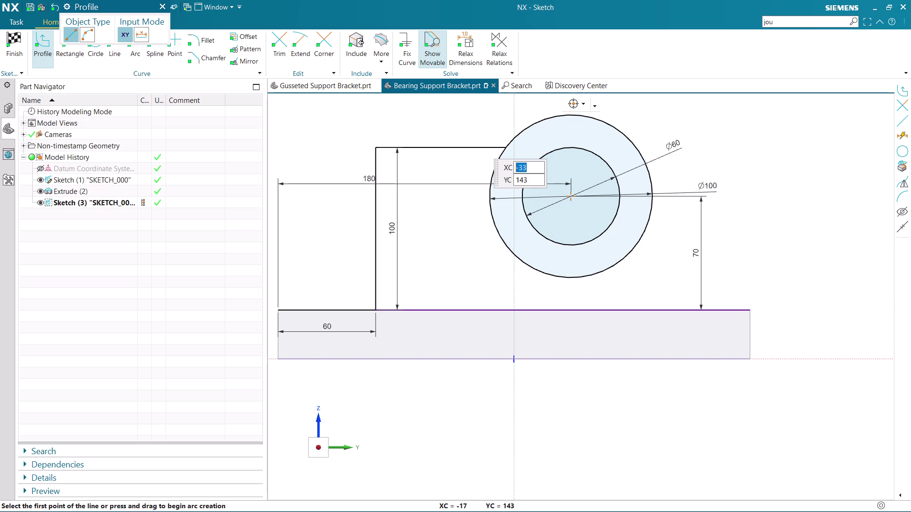
Fillet the profile's vertical and top lines with radius 30, then select the new arc.
key(Escape)
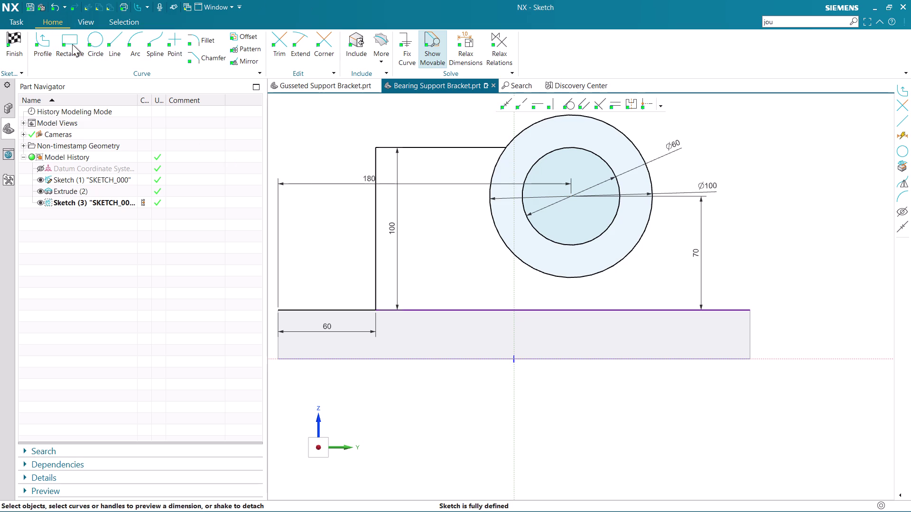
click(206, 38)
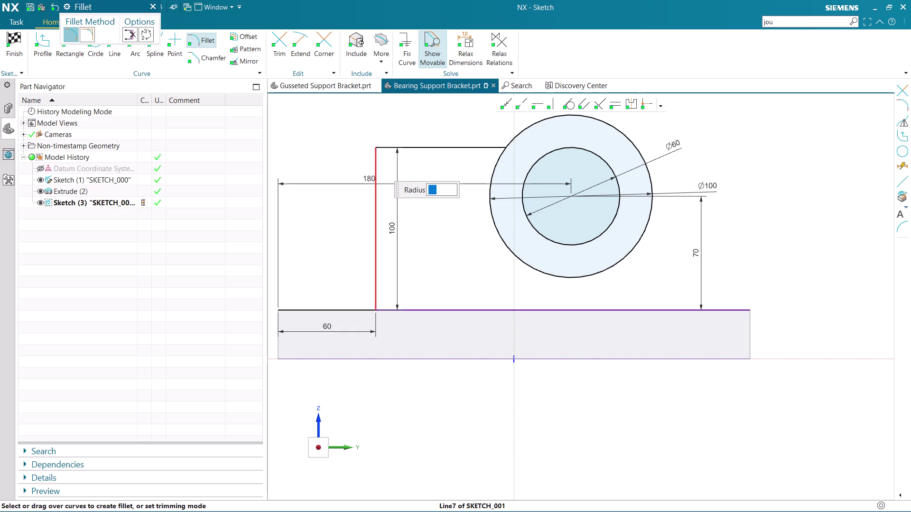
click(376, 166)
click(389, 148)
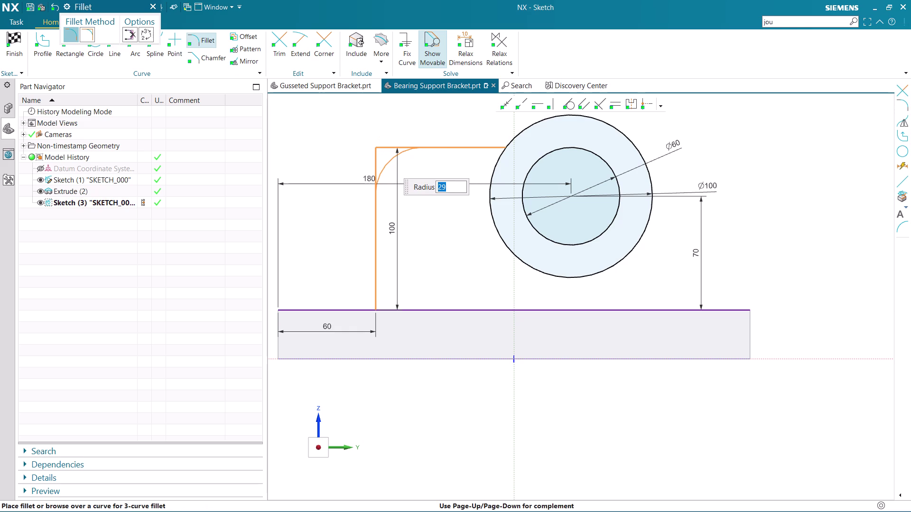
text(30)
key(Return)
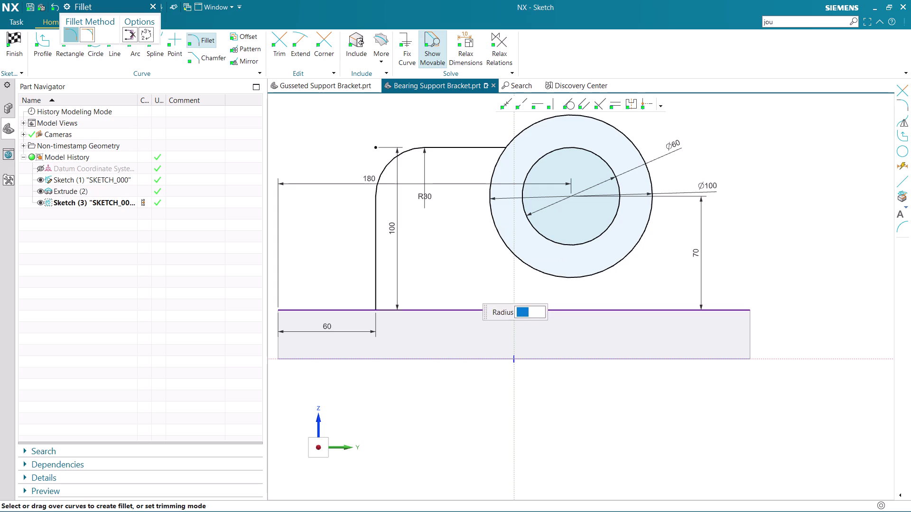
key(Escape)
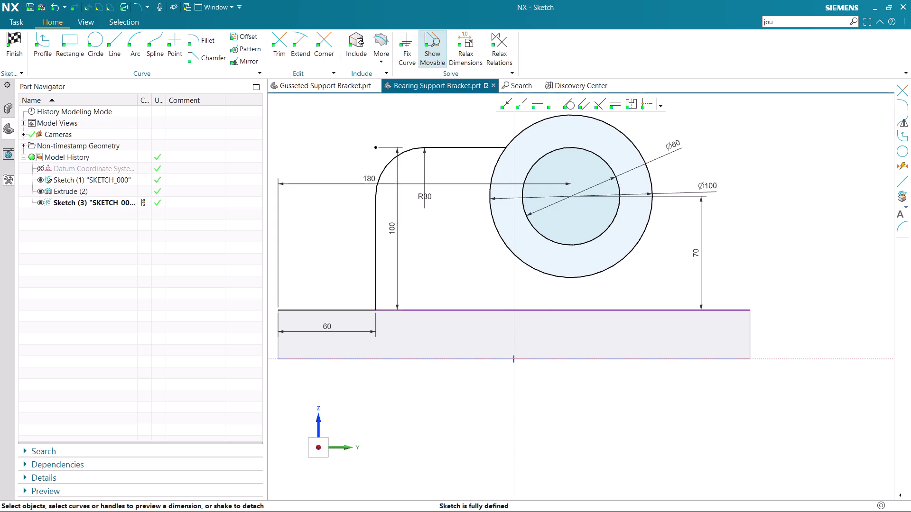
scroll(down, 3)
click(392, 171)
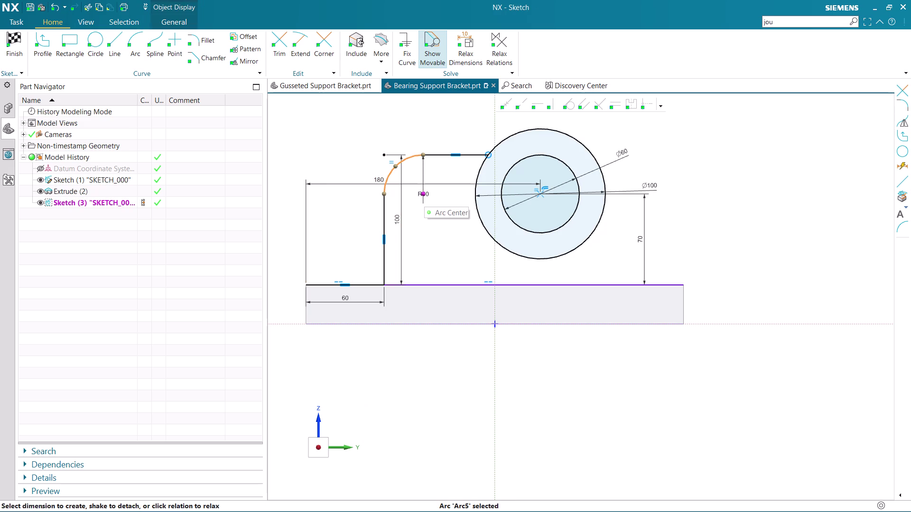
Draw a diameter 25 circle centred on the R30 corner arc's centre.
key(Escape)
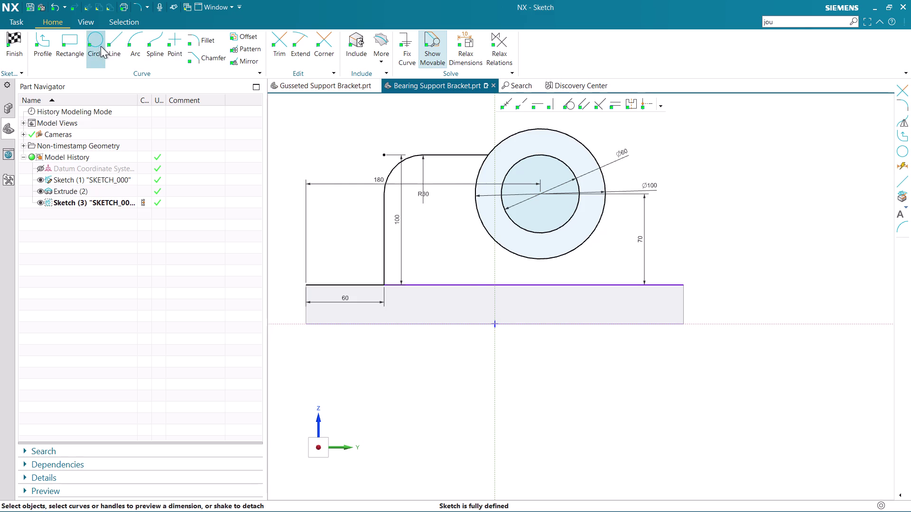
click(98, 45)
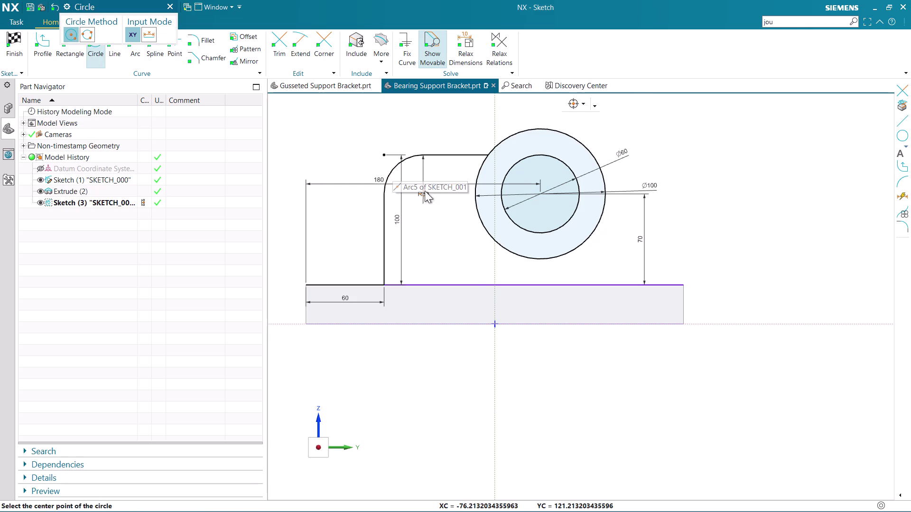
click(423, 192)
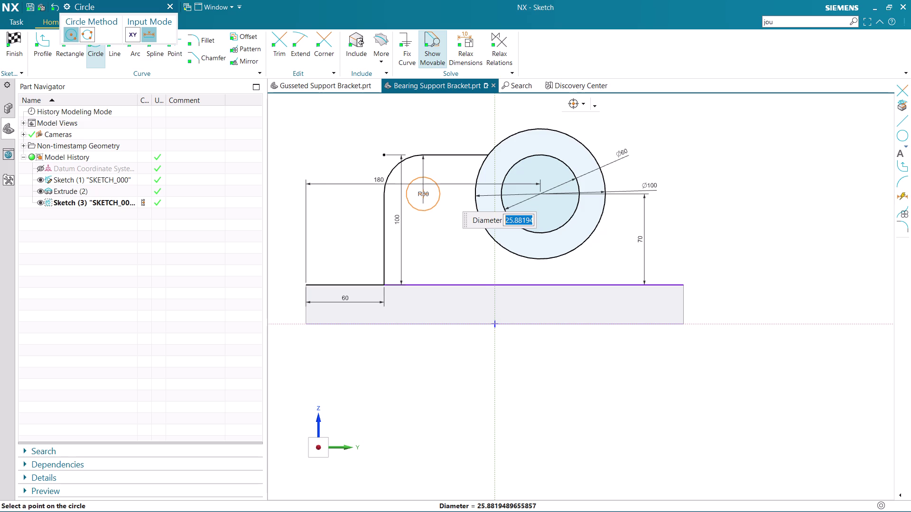
key(2)
key(5)
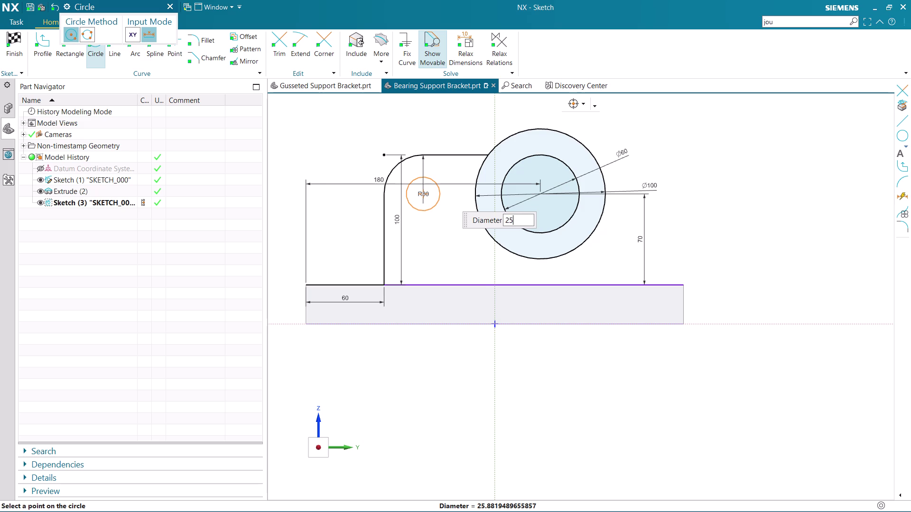
key(Return)
middle_click(430, 178)
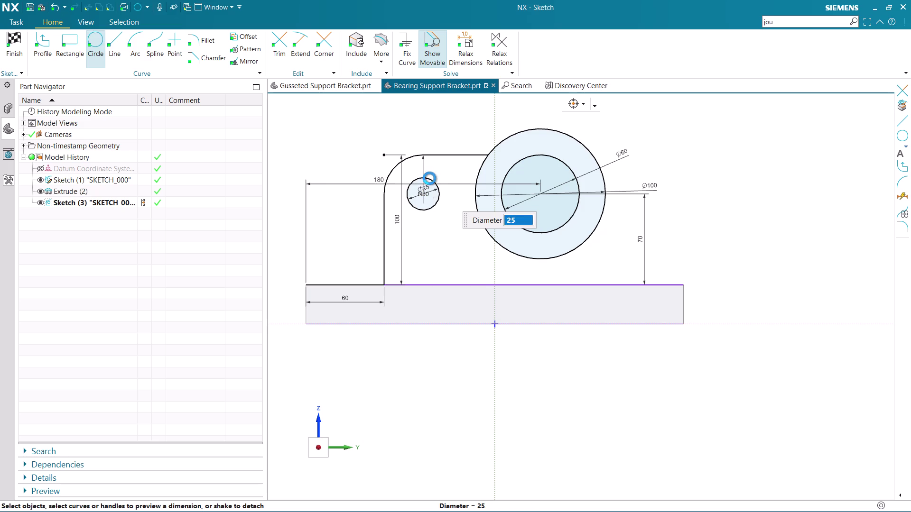
Zoom and pan around the sketch to check the new Ø25 circle.
scroll(up, 3)
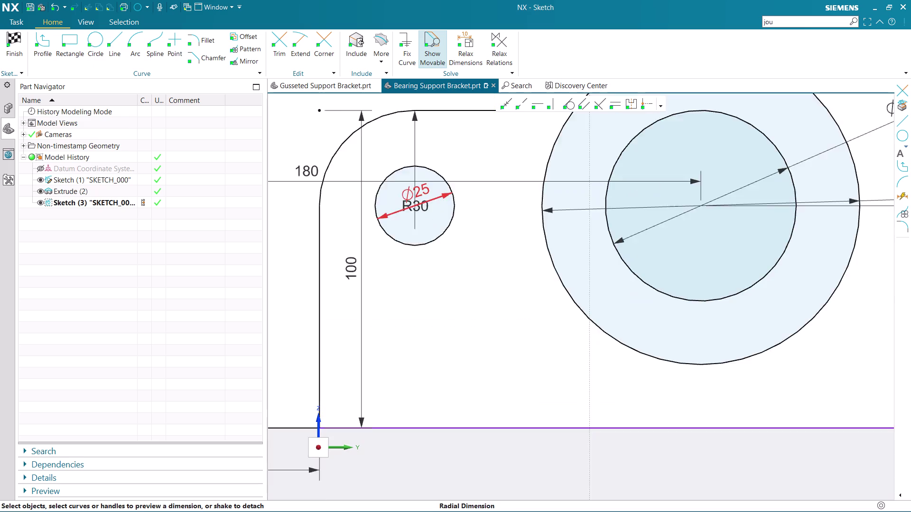
scroll(up, 3)
drag(418, 210, 506, 124)
scroll(down, 3)
scroll(down, 3)
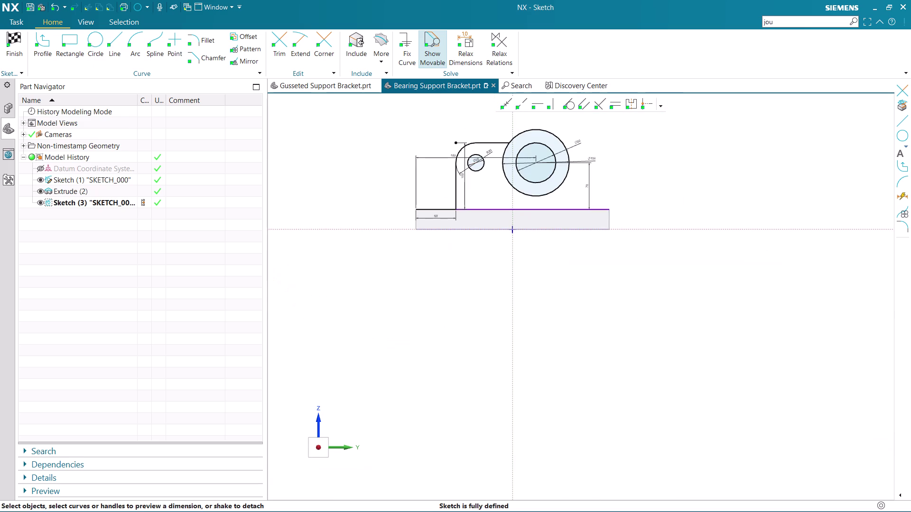
scroll(up, 3)
scroll(up, 3)
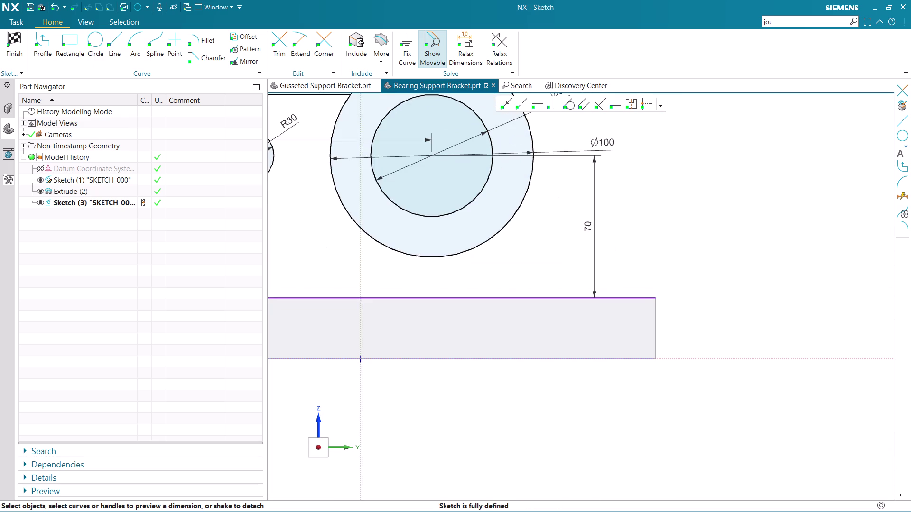
scroll(down, 3)
scroll(down, 3)
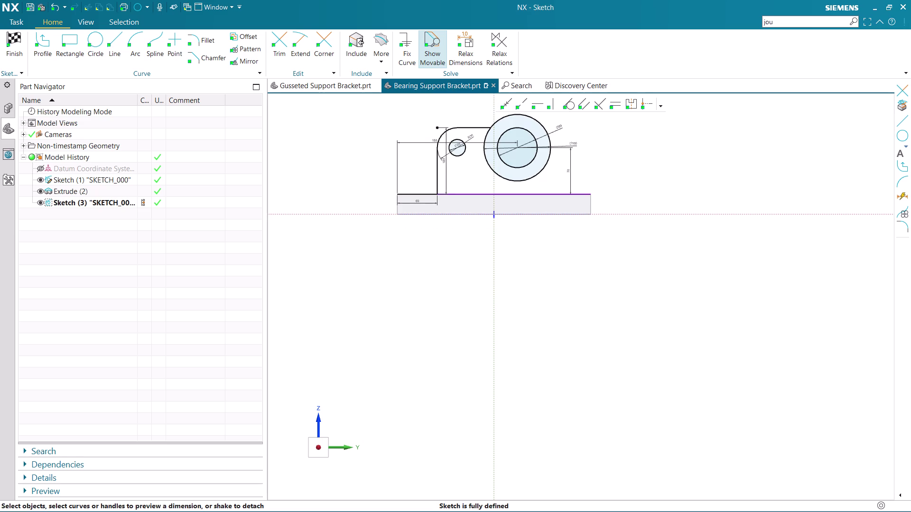
middle_drag(623, 163, 605, 265)
scroll(up, 3)
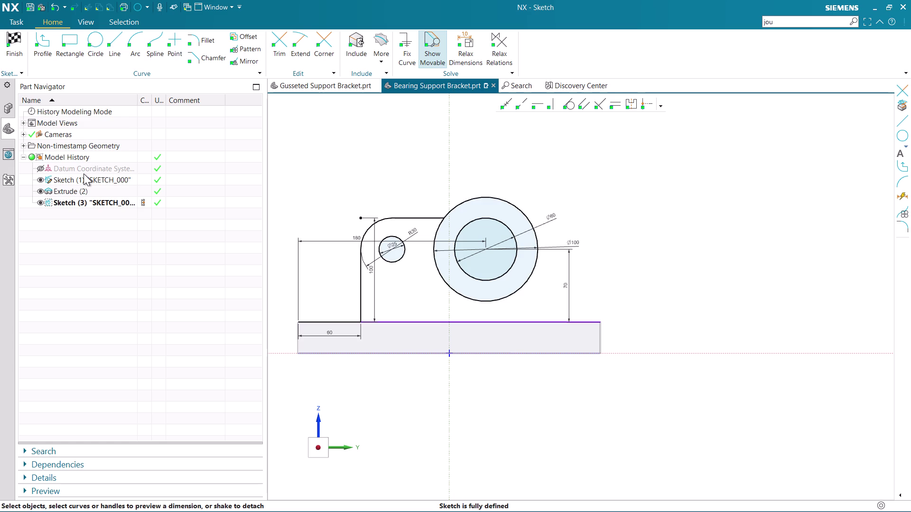
scroll(up, 3)
scroll(down, 3)
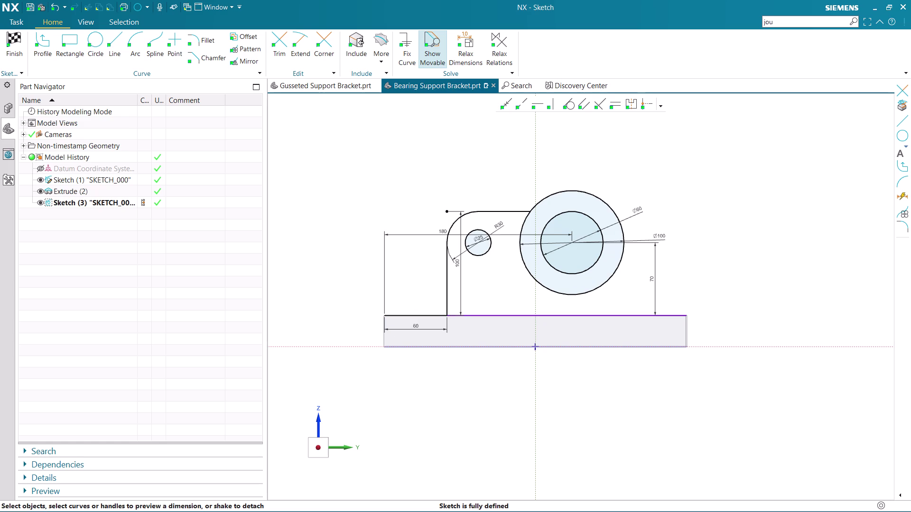
scroll(up, 3)
scroll(up, 3)
middle_drag(674, 288, 659, 308)
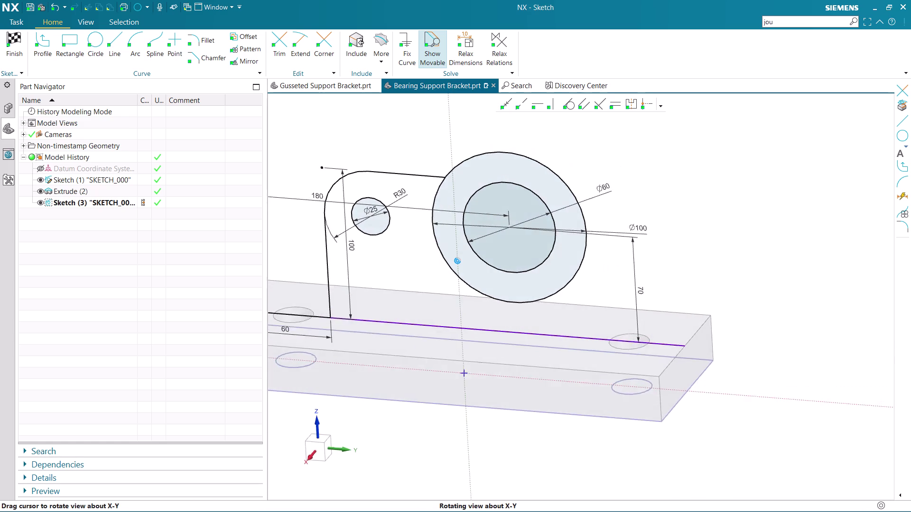
middle_drag(660, 308, 681, 309)
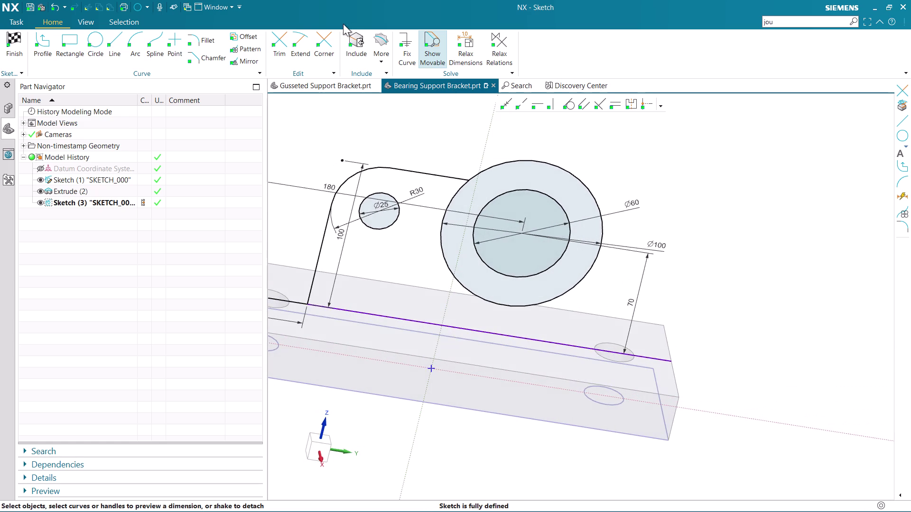
click(378, 39)
click(393, 90)
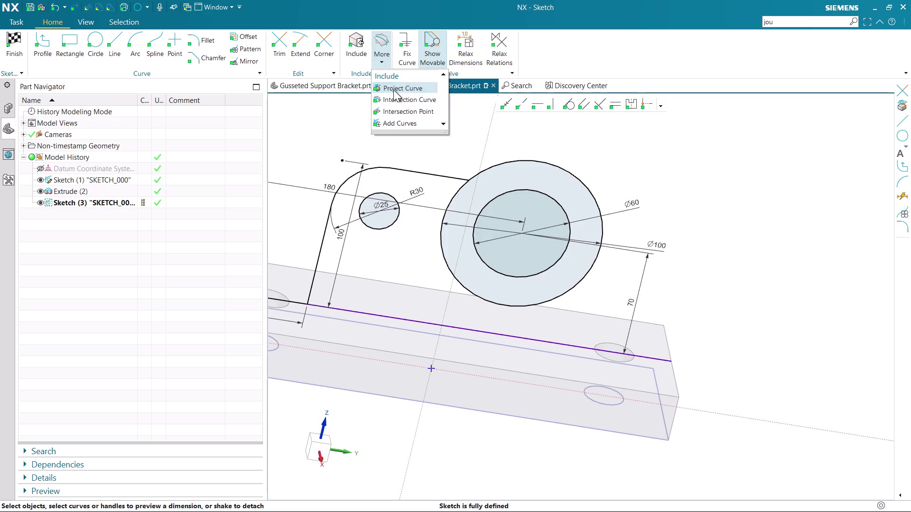
click(624, 359)
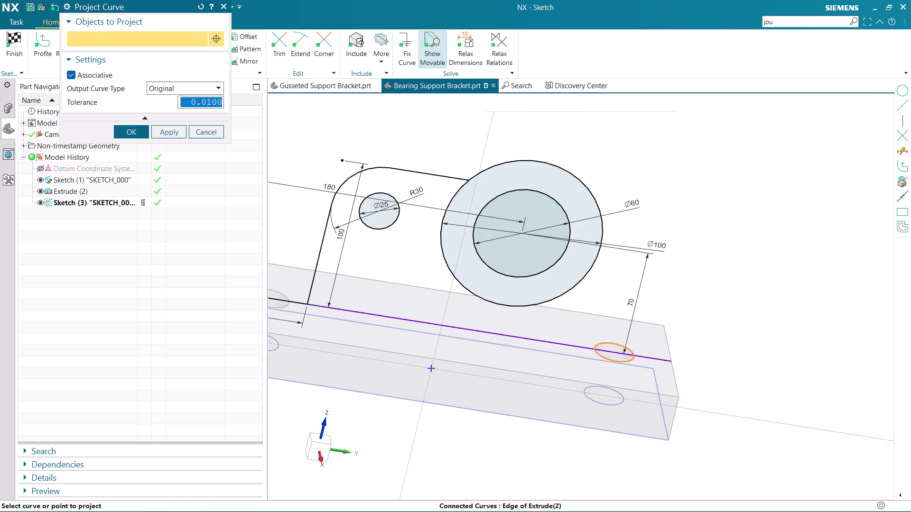
click(136, 133)
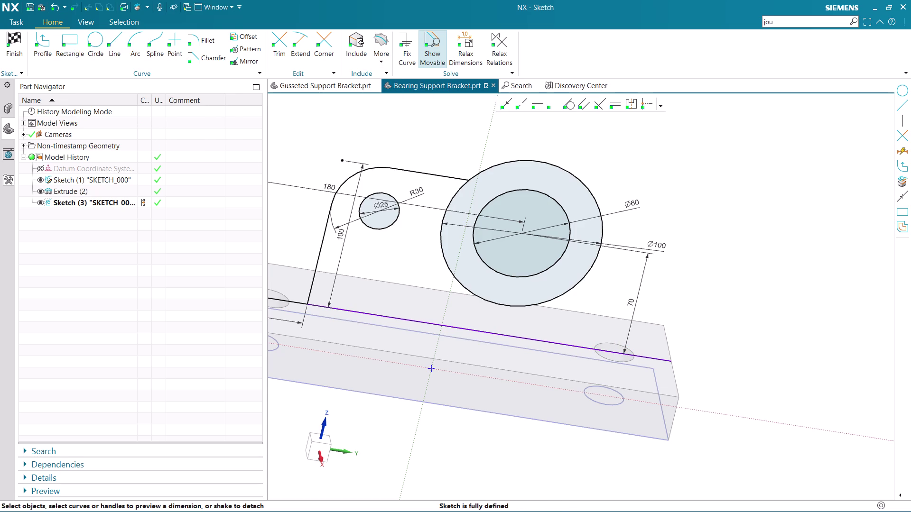
click(327, 453)
scroll(up, 3)
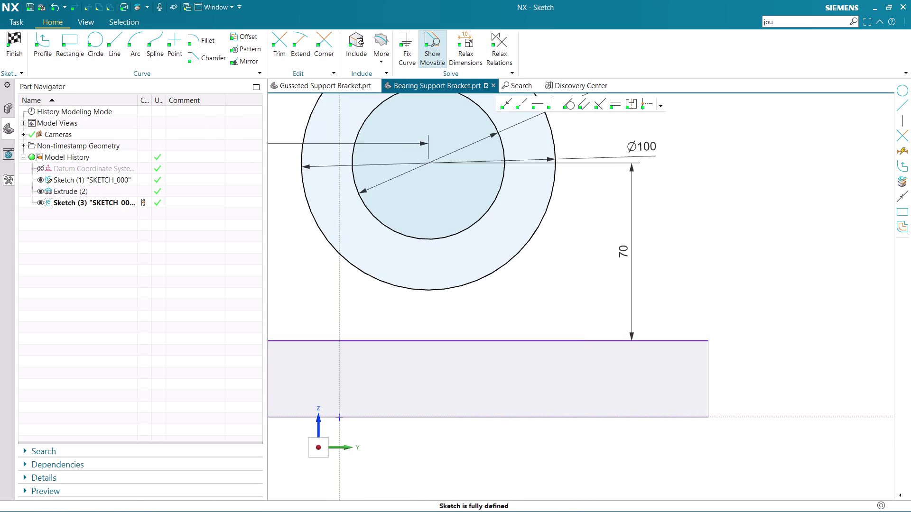
scroll(down, 3)
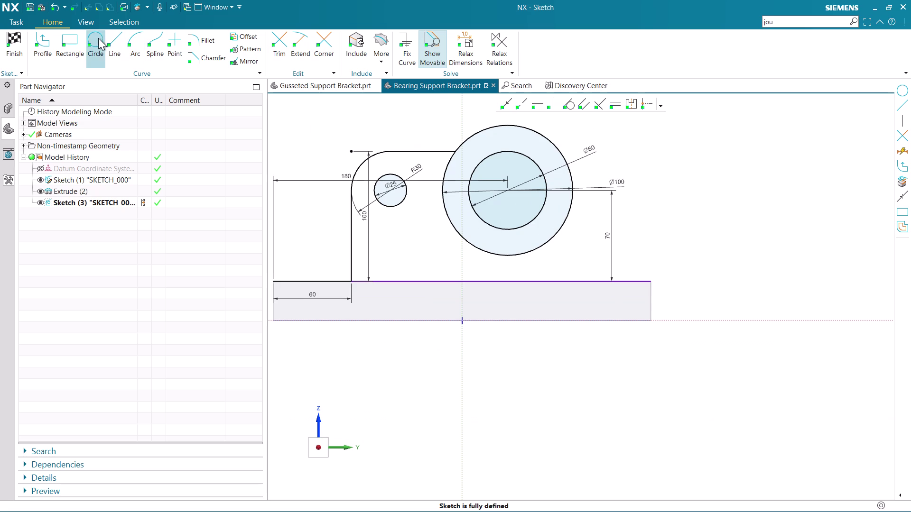
Draw a vertical edge from the base top line to profile height, joined to the top line.
click(50, 42)
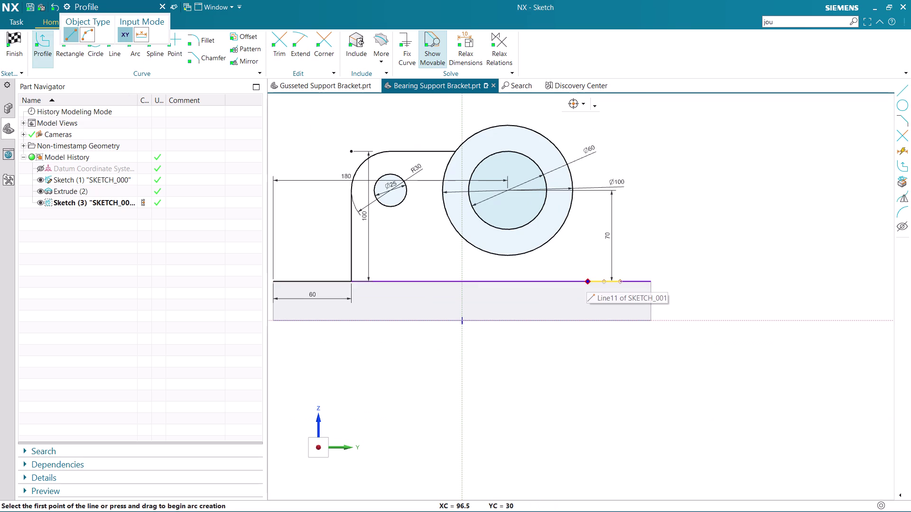
click(586, 280)
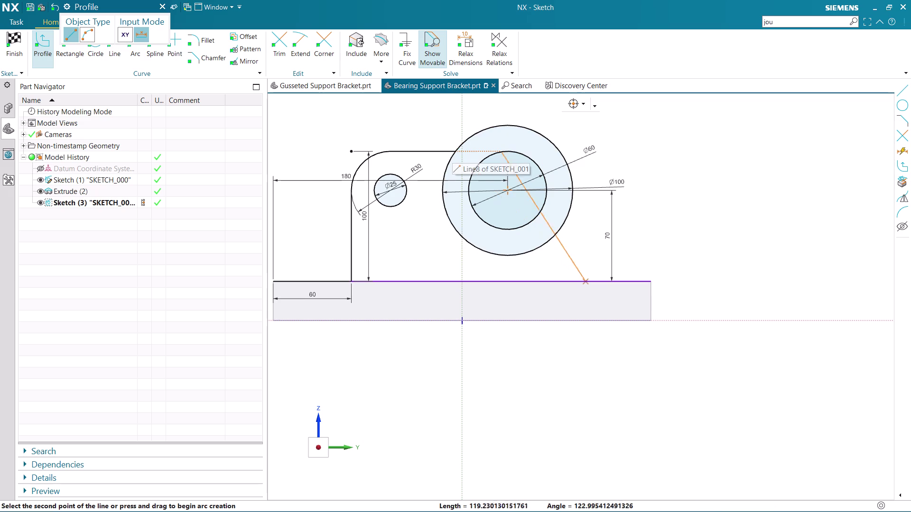
click(586, 156)
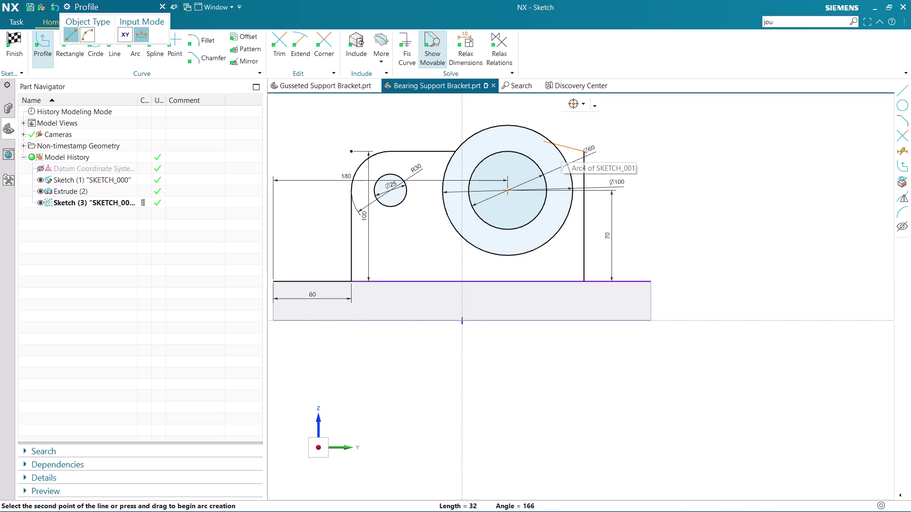
click(452, 152)
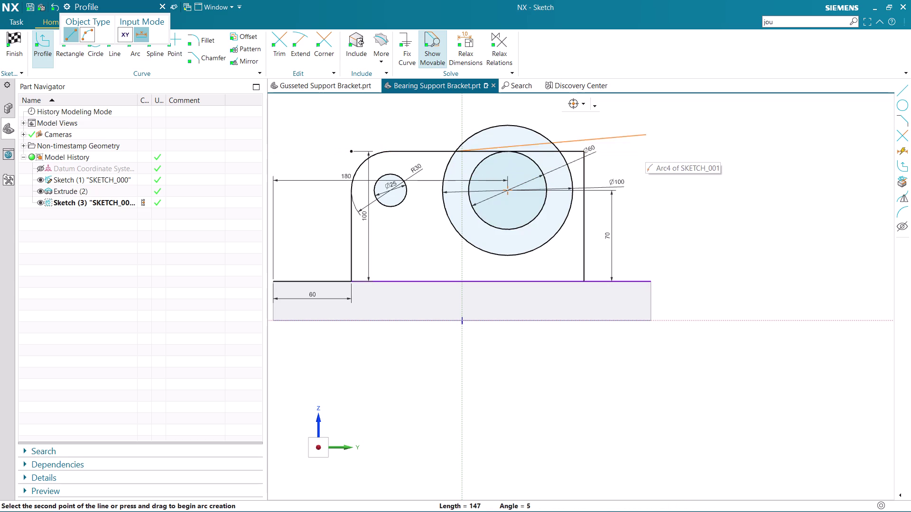
key(Escape)
scroll(up, 3)
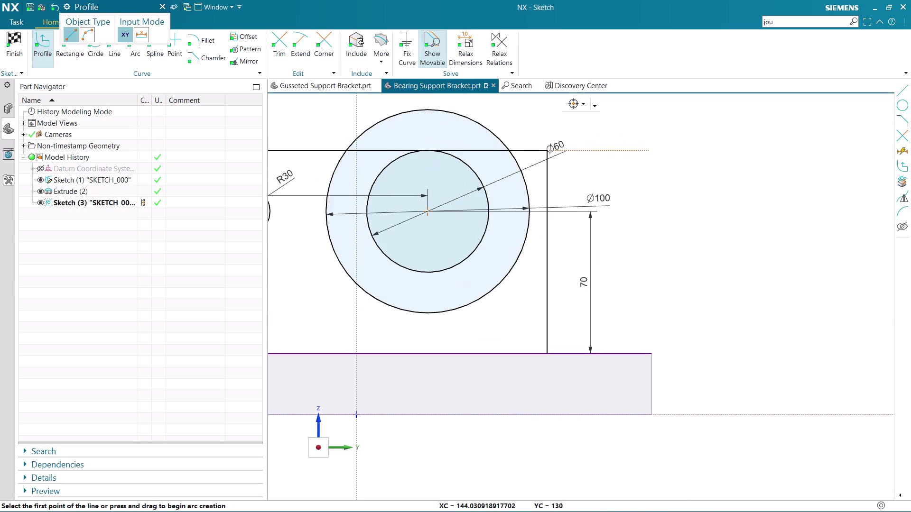
scroll(down, 3)
scroll(up, 3)
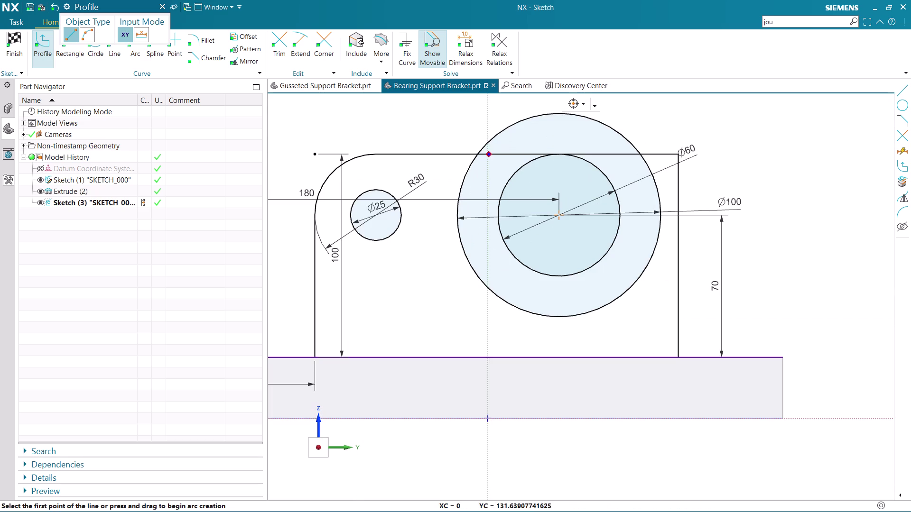
key(Escape)
Trim the right-side line, accepting the associativity warning.
click(277, 40)
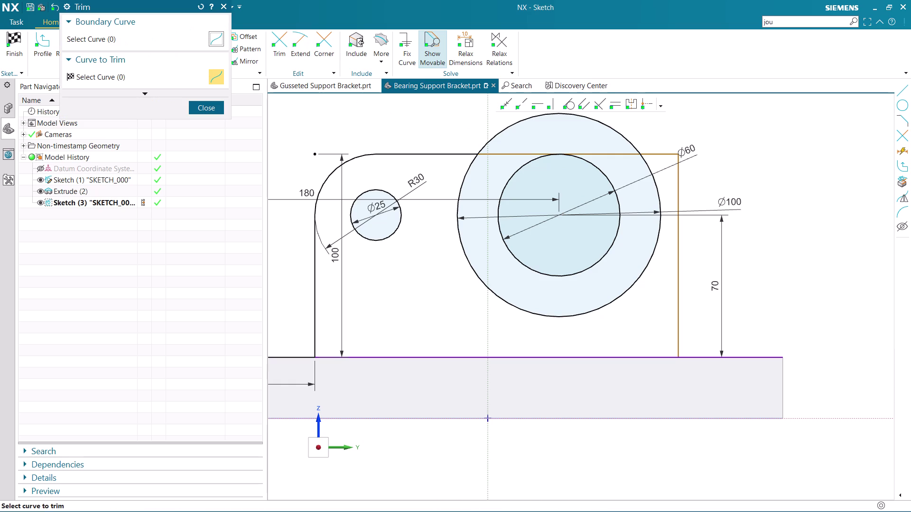
click(497, 150)
click(589, 151)
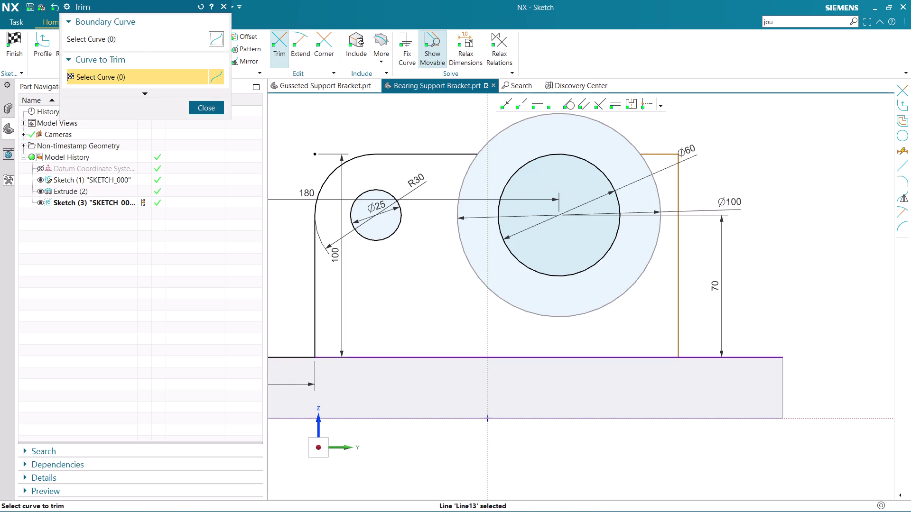
scroll(down, 3)
scroll(up, 3)
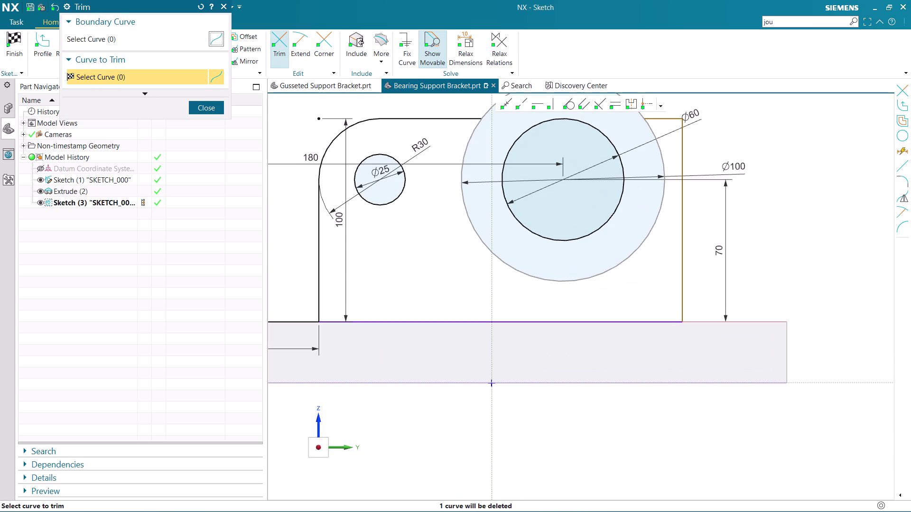
click(714, 322)
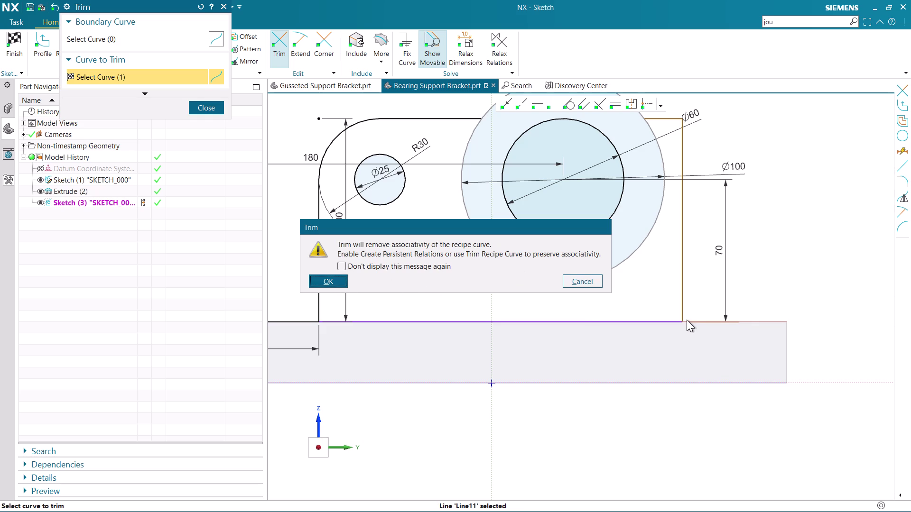
click(570, 276)
middle_drag(740, 312, 734, 334)
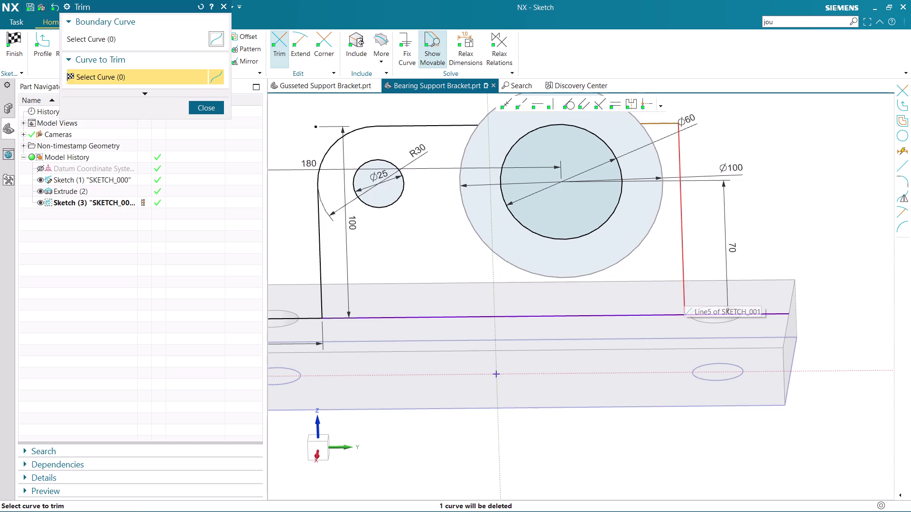
Delete the leftover right vertical line and another stray curve.
key(Escape)
click(685, 266)
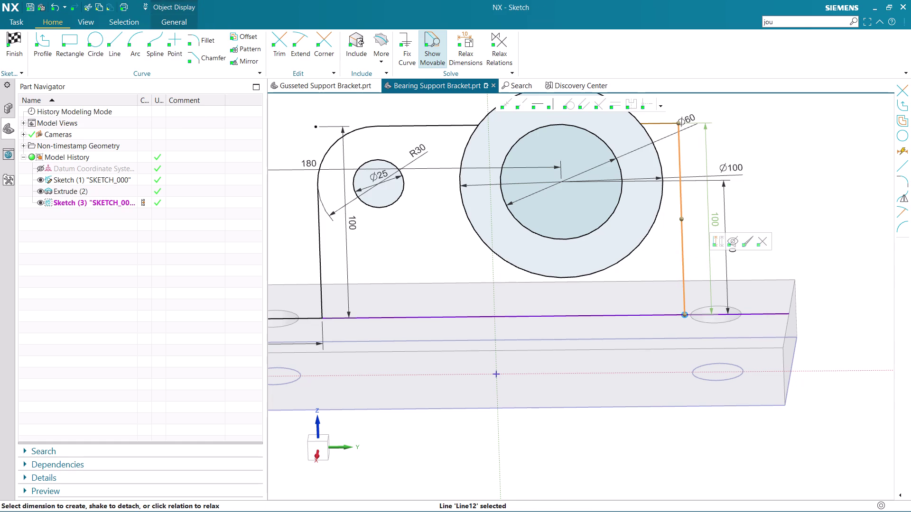
key(Delete)
click(661, 125)
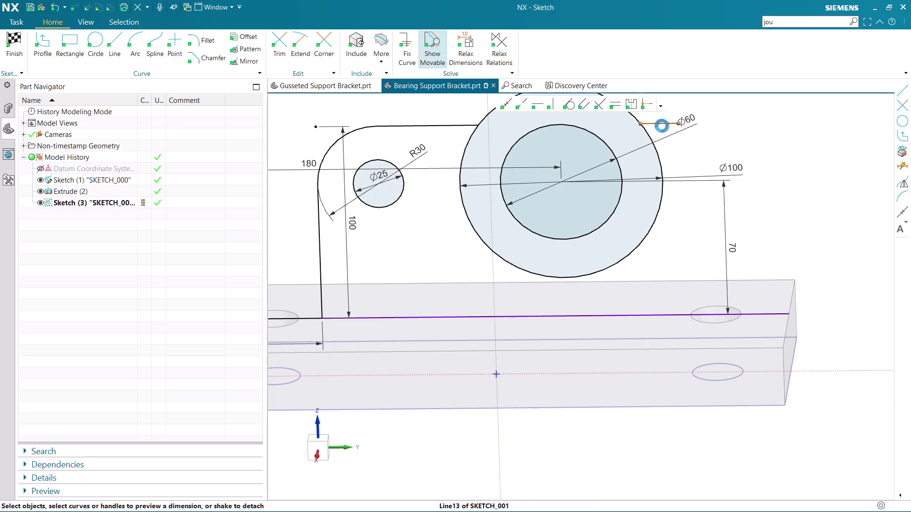
key(Delete)
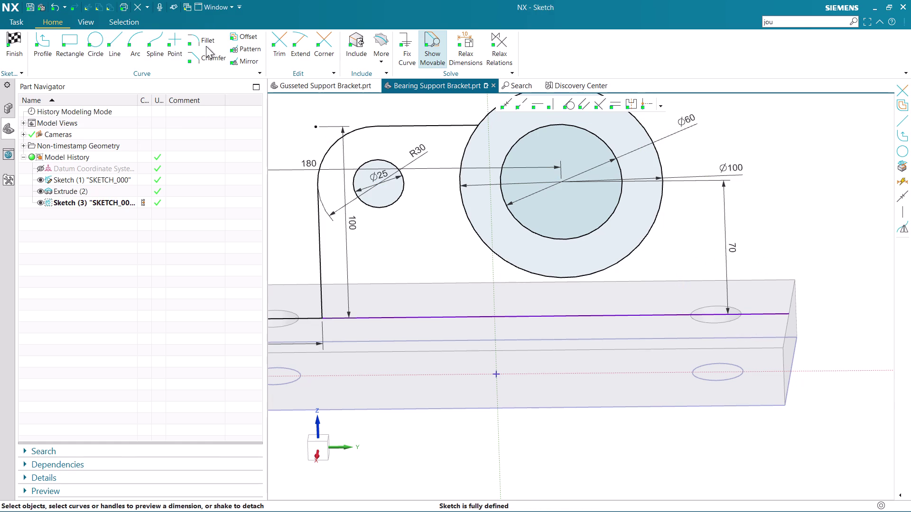
Trim away the long bottom line and view the sketch plane head-on.
click(280, 47)
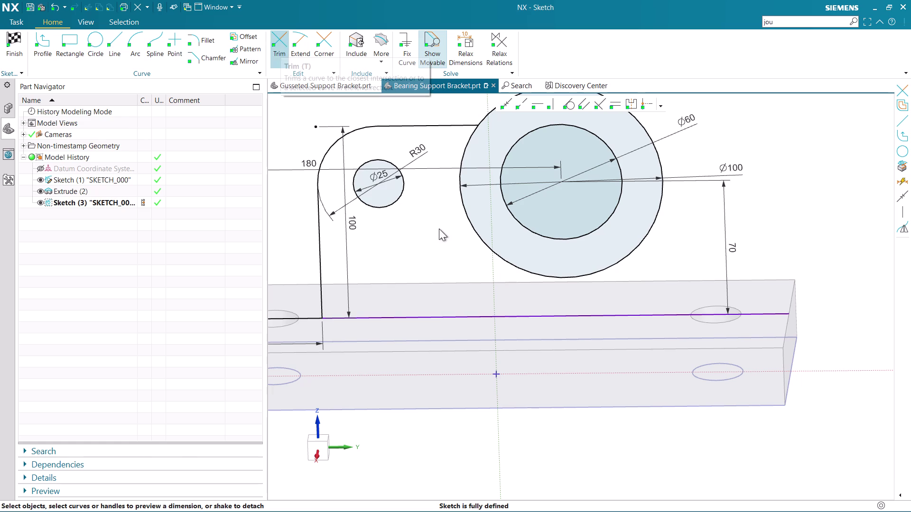
click(597, 321)
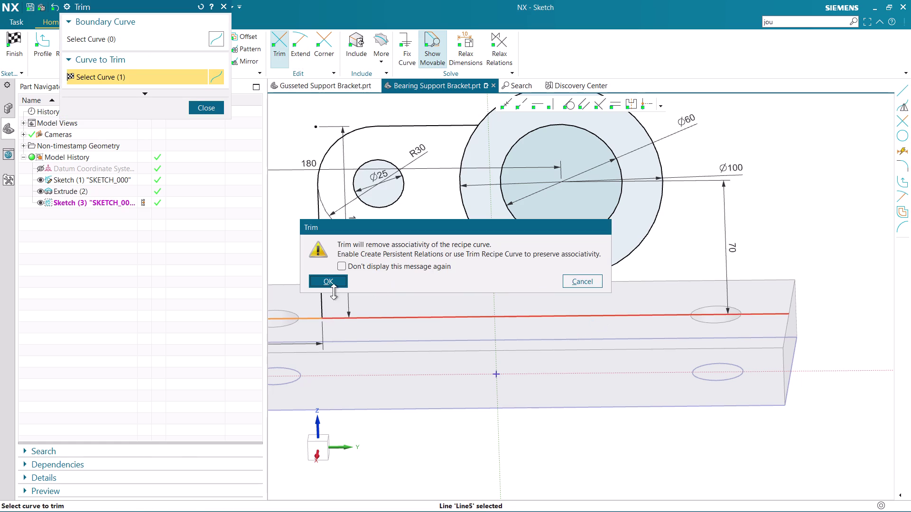
click(331, 280)
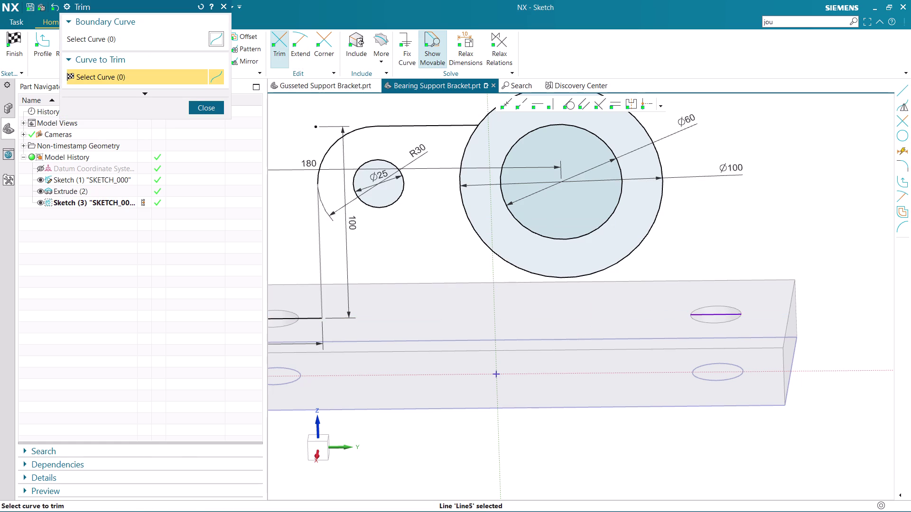
scroll(down, 3)
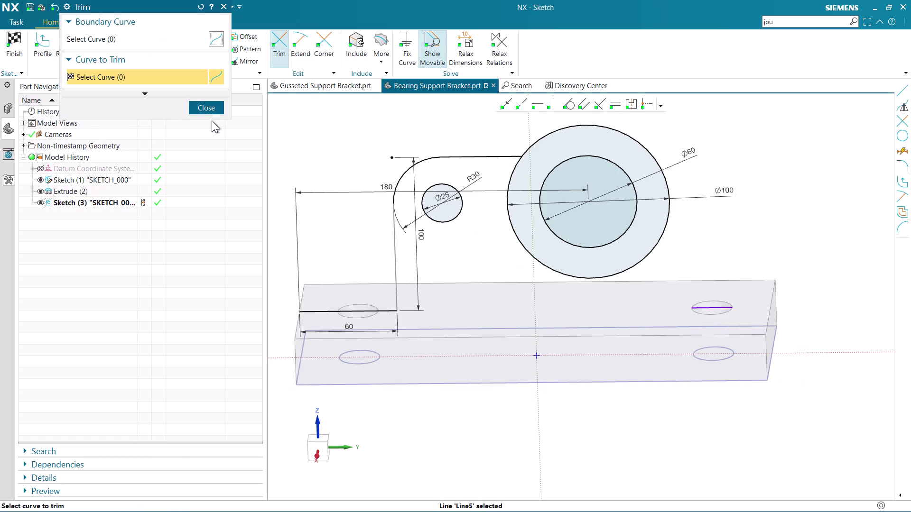
click(211, 108)
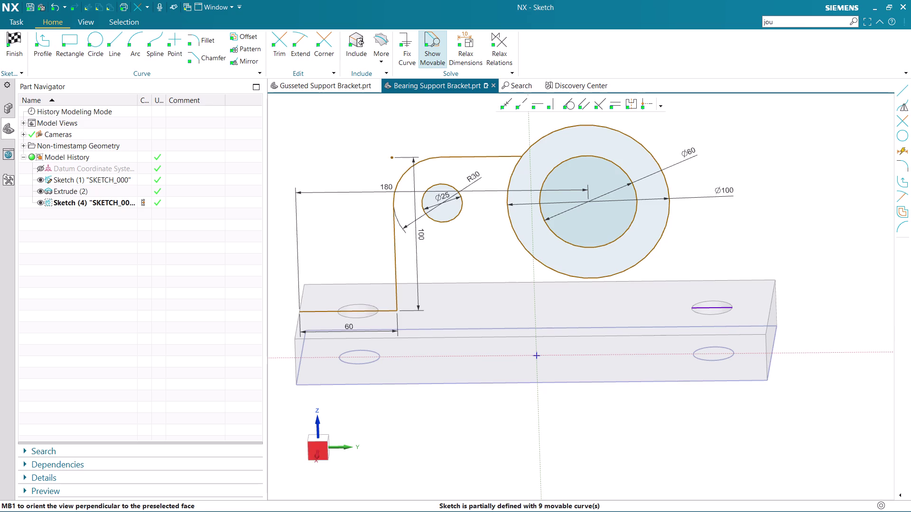
click(325, 450)
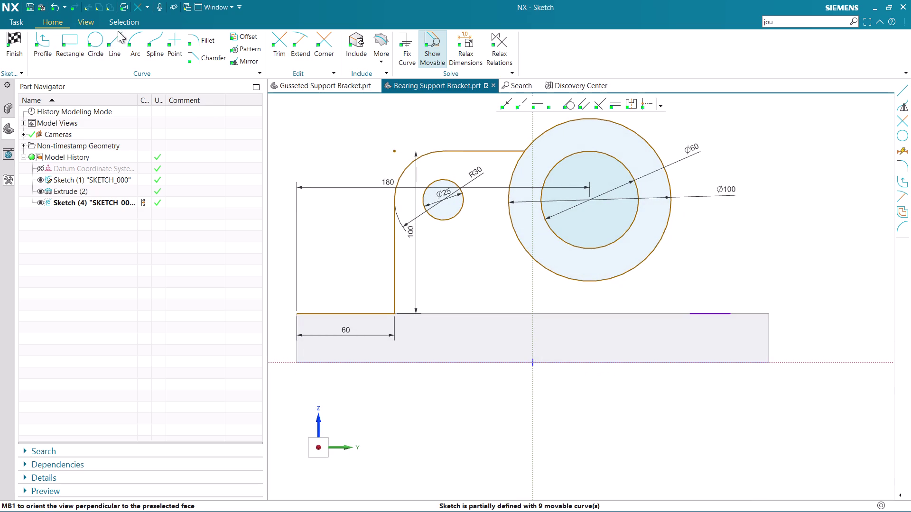
Draw the right upright edge to top height, then a short line toward the bearing circle.
click(49, 46)
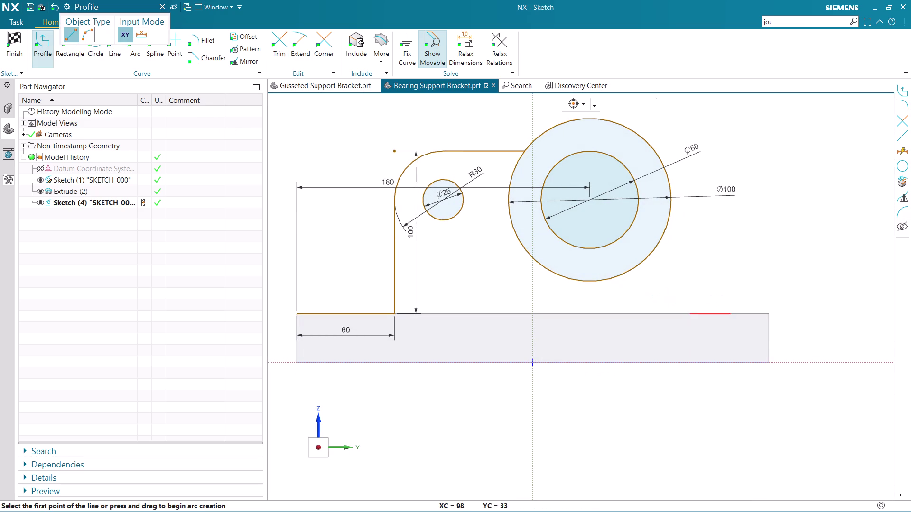
click(689, 314)
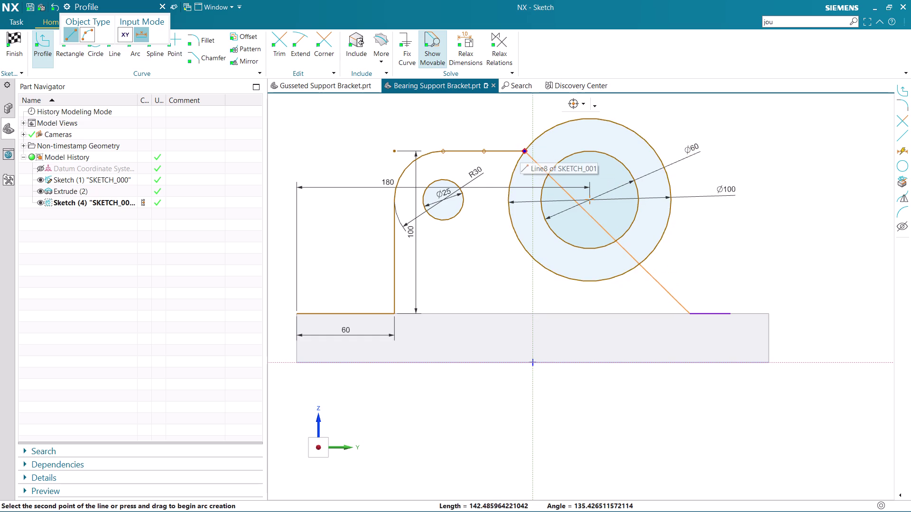
click(688, 152)
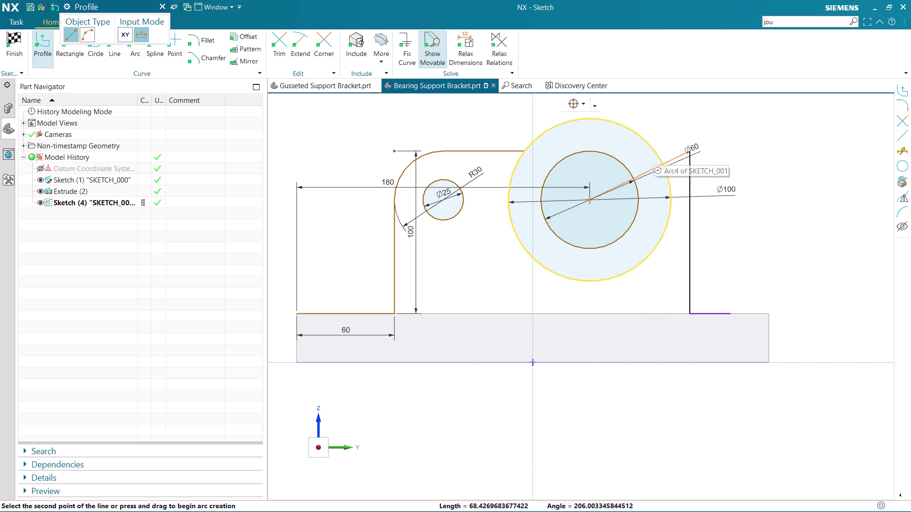
click(656, 151)
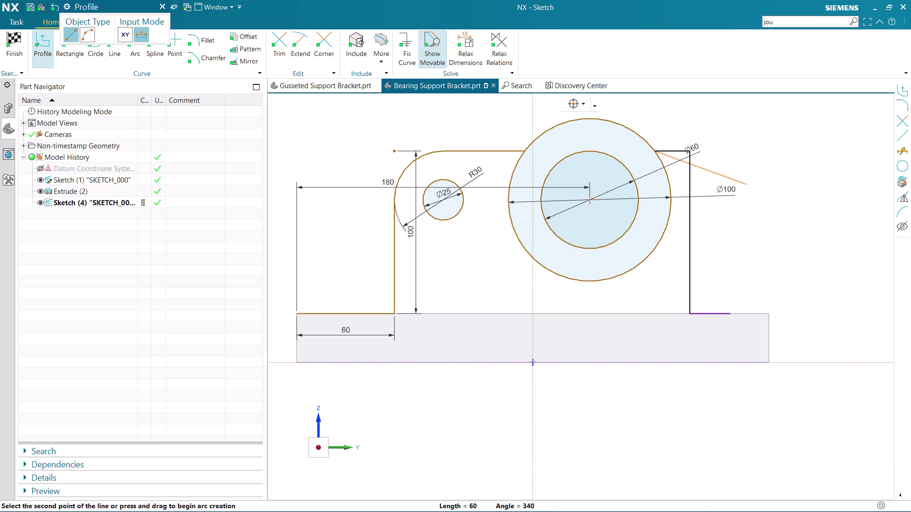
key(Escape)
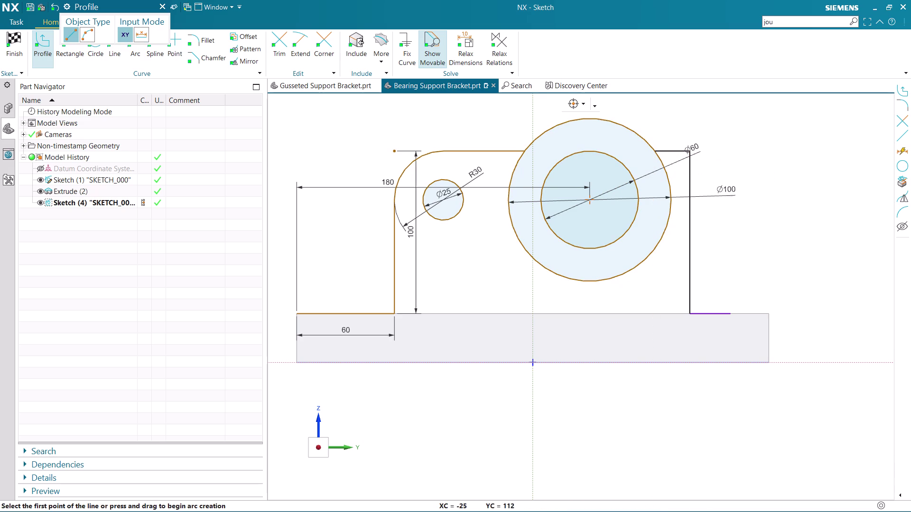
key(Escape)
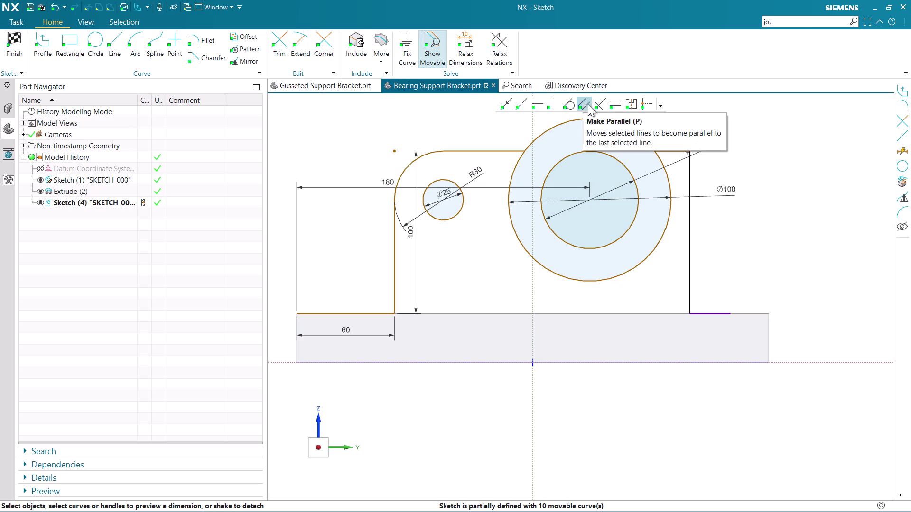
Try an equal-size constraint, abandon it, and start making the short line horizontal.
click(614, 103)
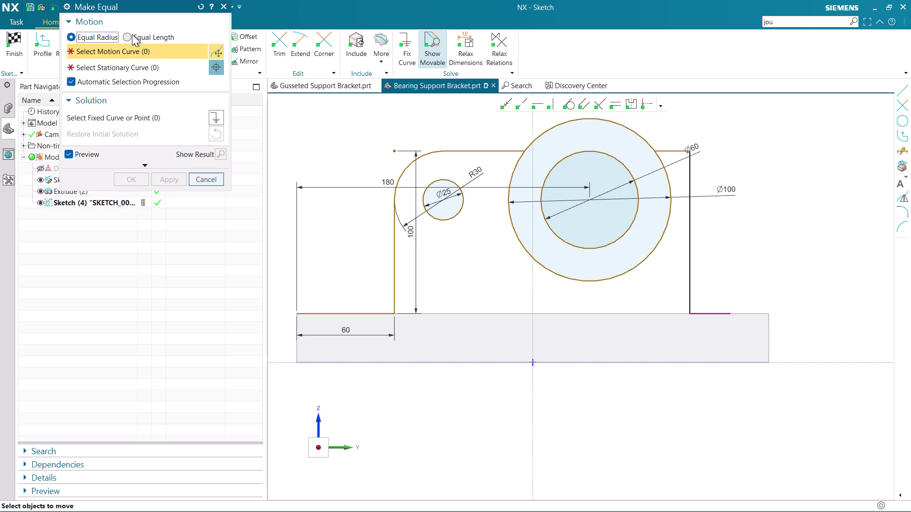
click(140, 68)
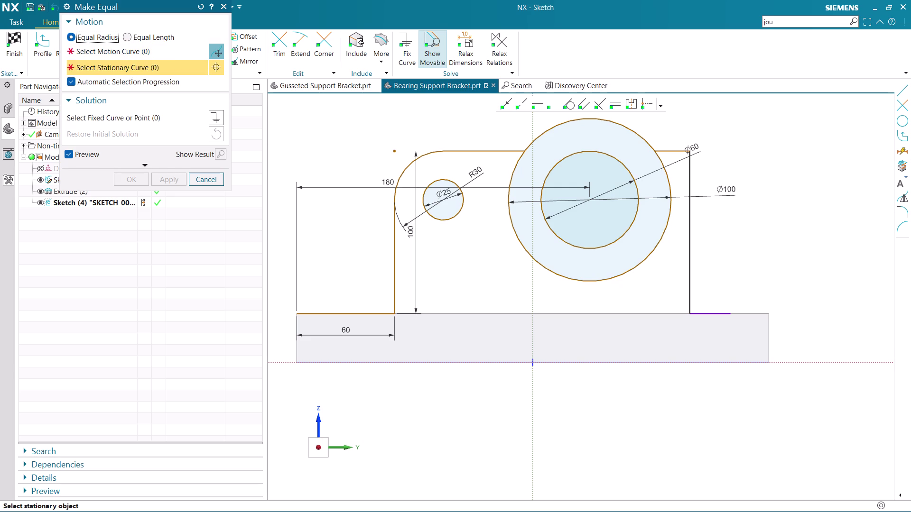
click(210, 174)
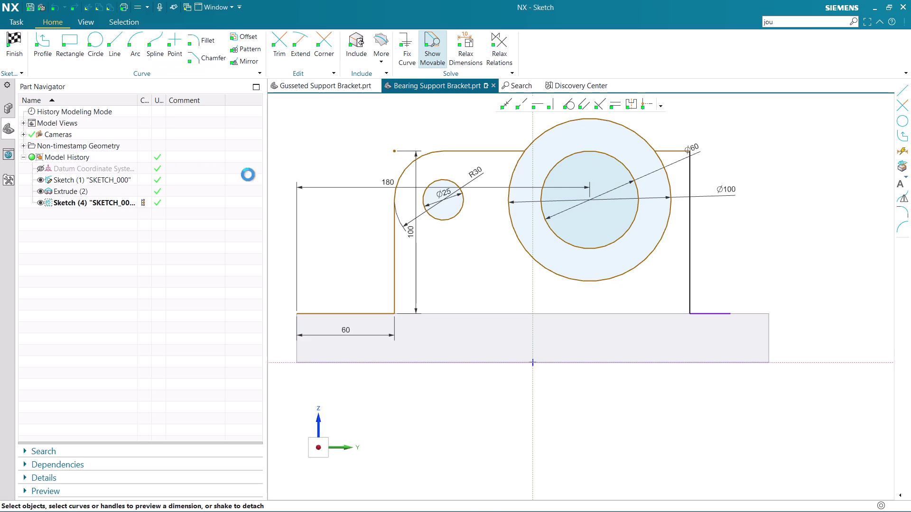
click(538, 105)
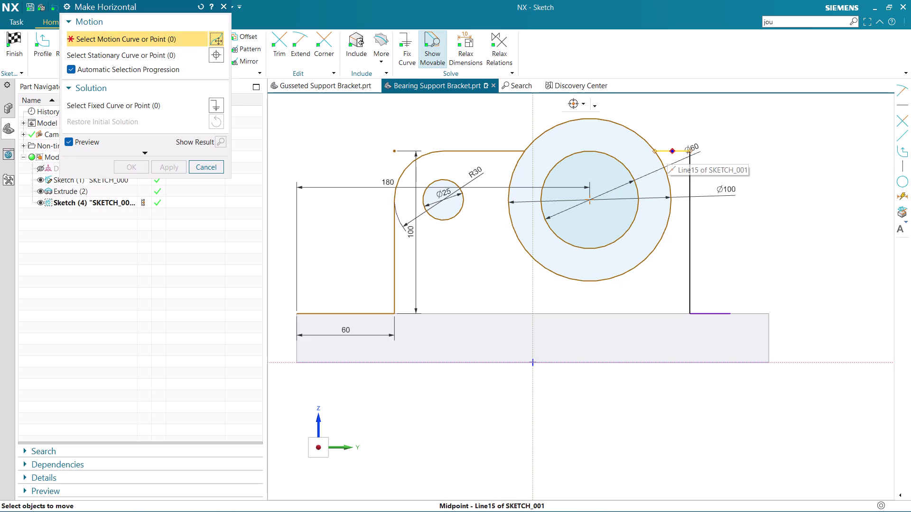
click(503, 150)
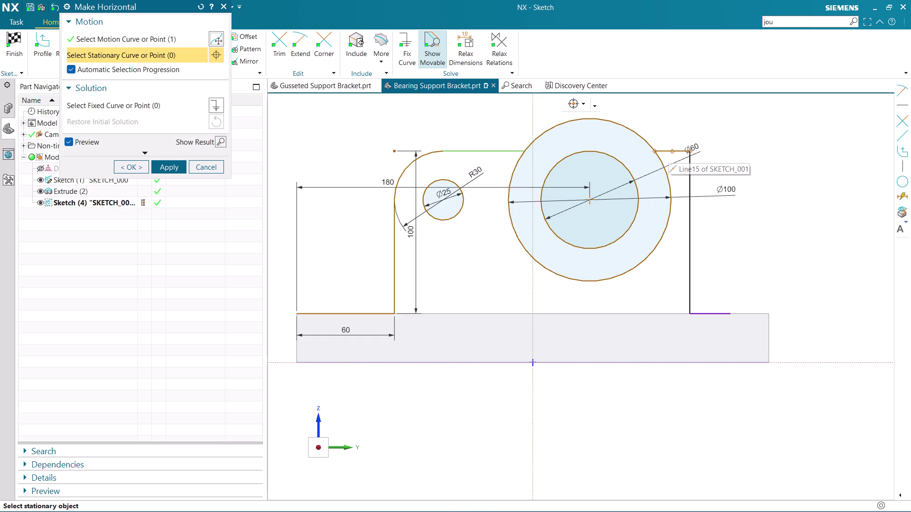
click(665, 151)
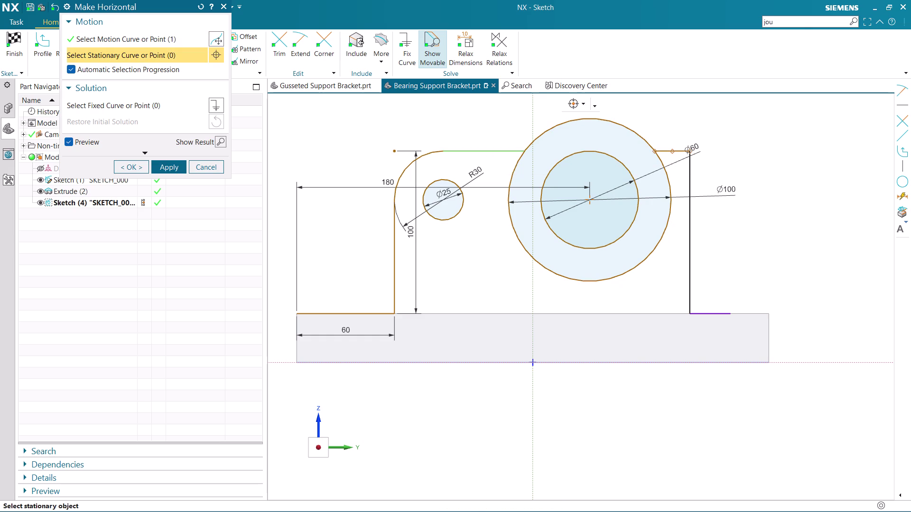
click(666, 153)
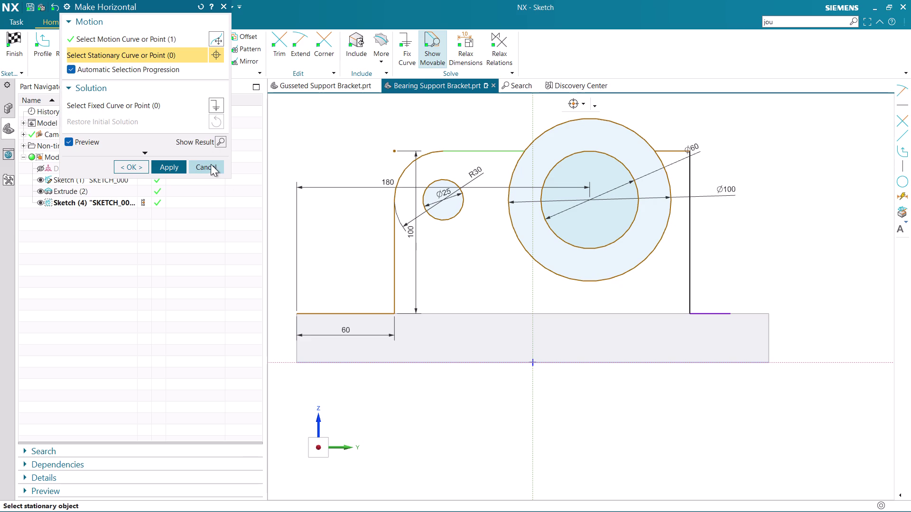
Pick the short line and main top line as reference, then cancel Make Horizontal.
click(283, 131)
click(178, 33)
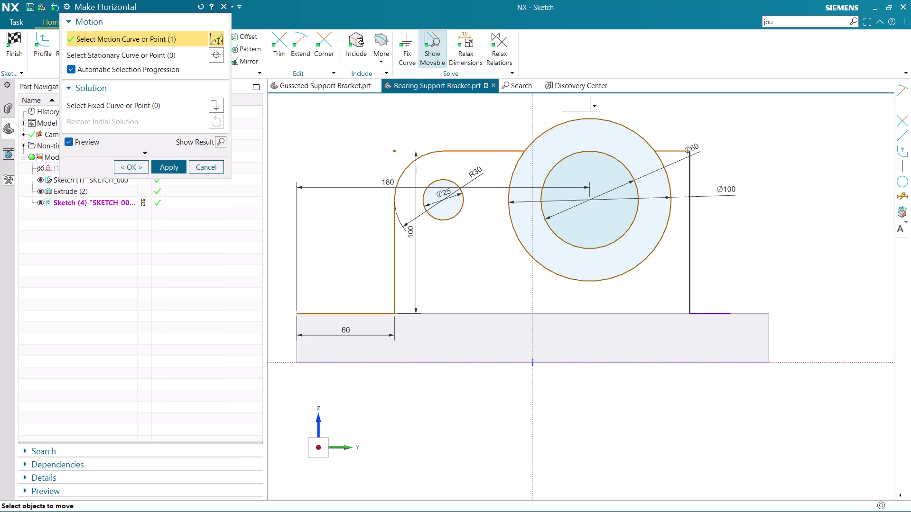
click(354, 125)
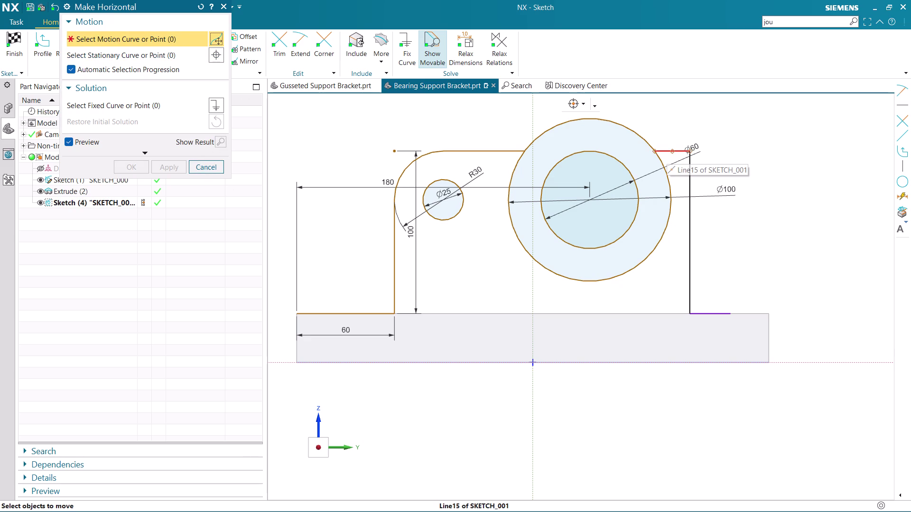
click(667, 152)
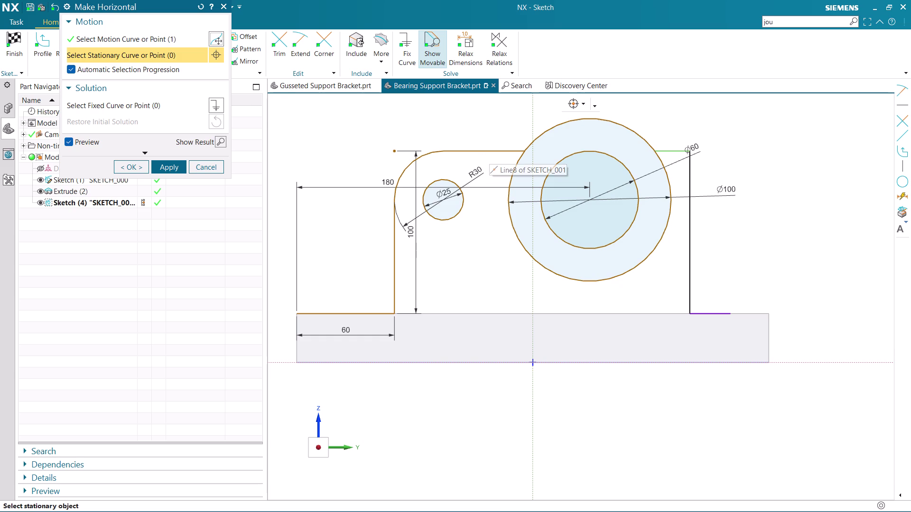
click(491, 151)
click(482, 151)
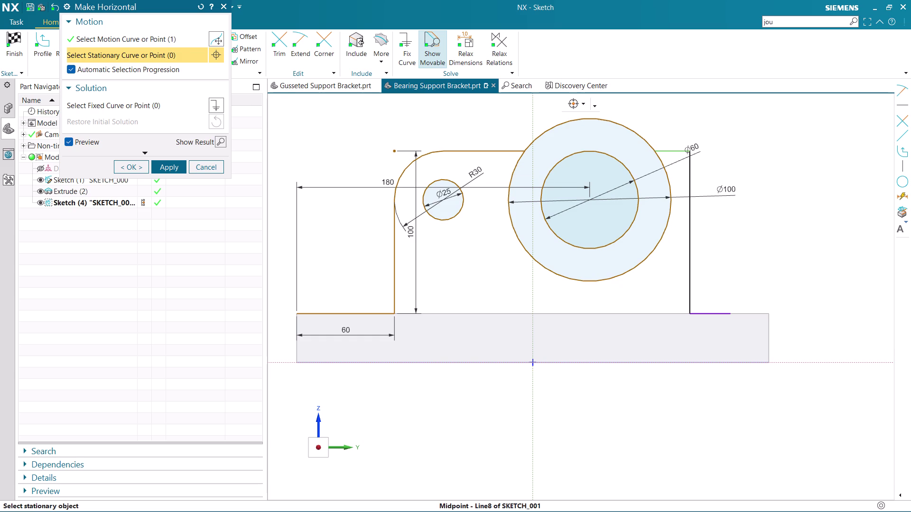
click(170, 169)
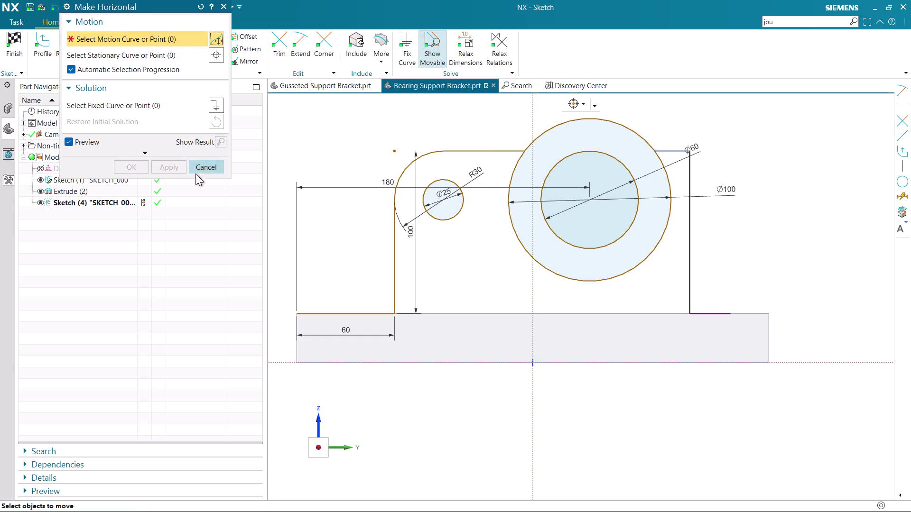
click(210, 168)
scroll(down, 3)
scroll(up, 3)
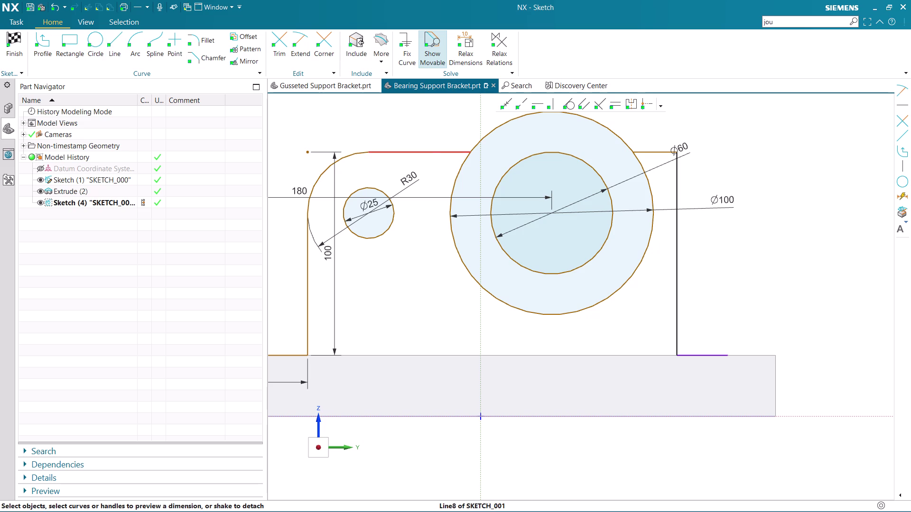
key(d)
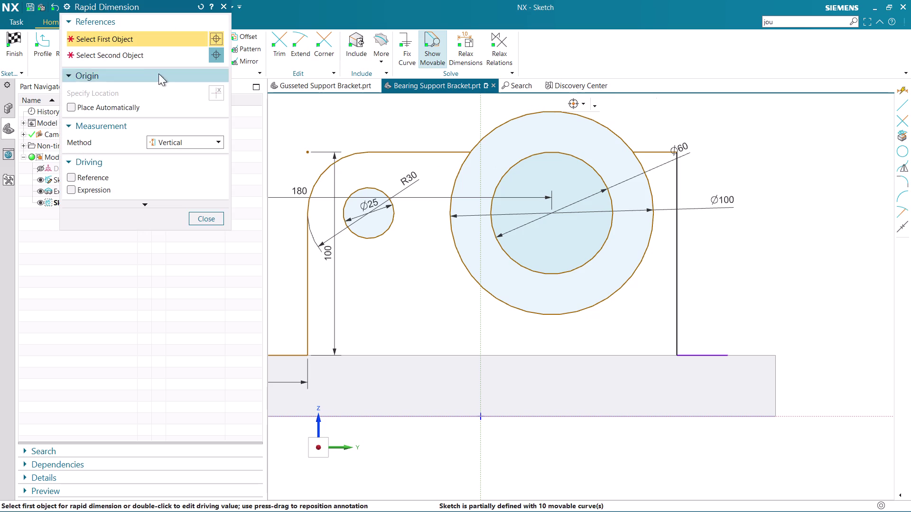
click(194, 144)
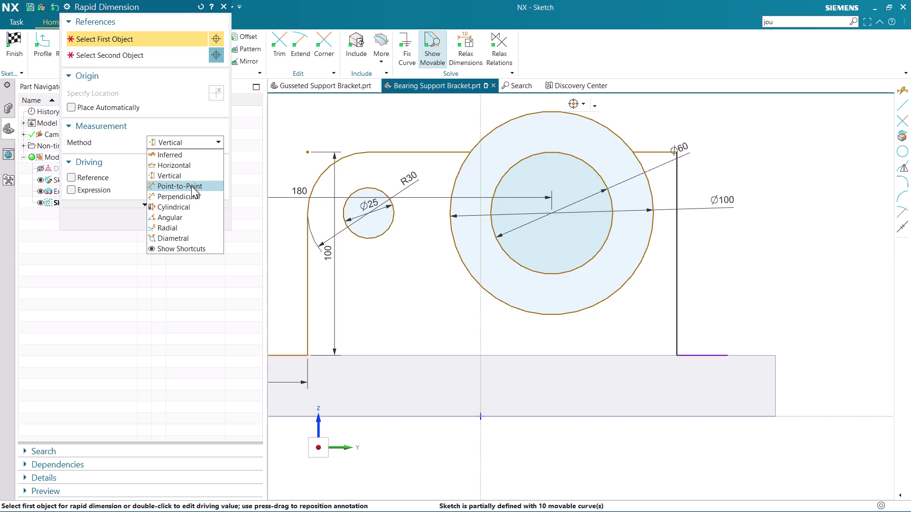
click(178, 231)
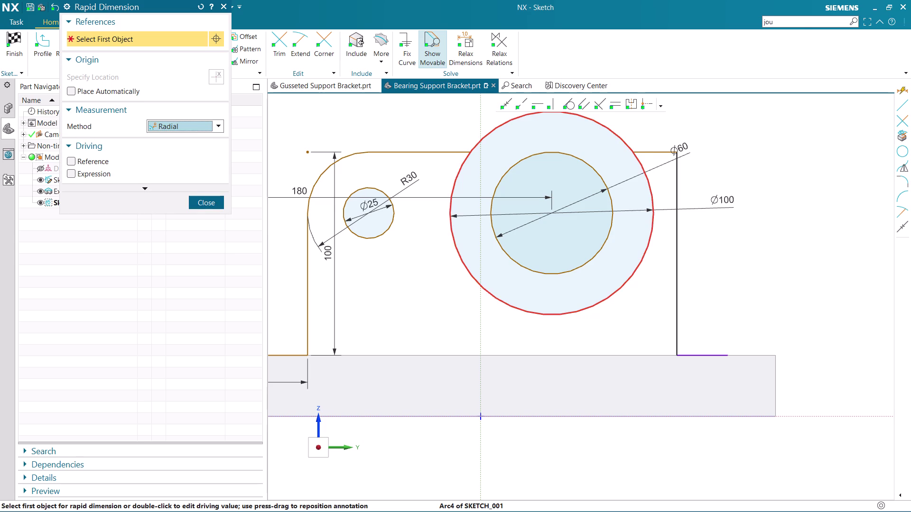
click(200, 124)
click(193, 151)
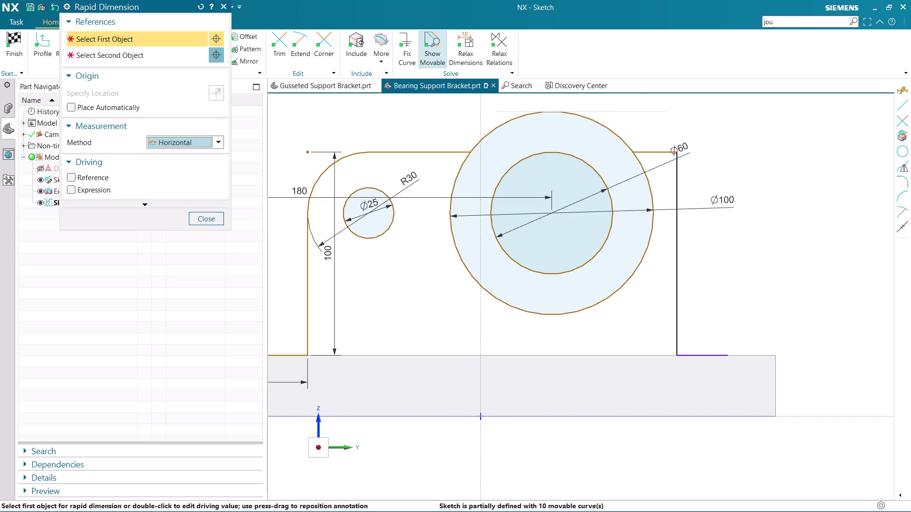
click(203, 219)
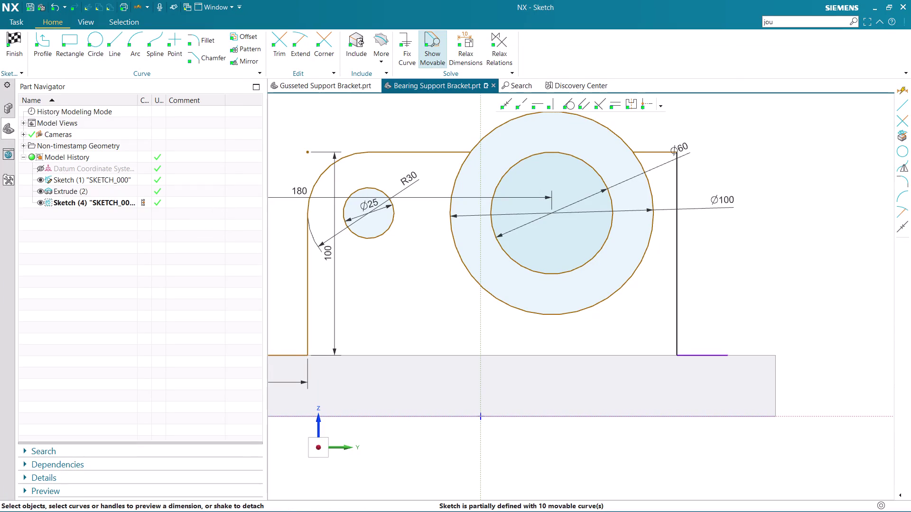
click(116, 39)
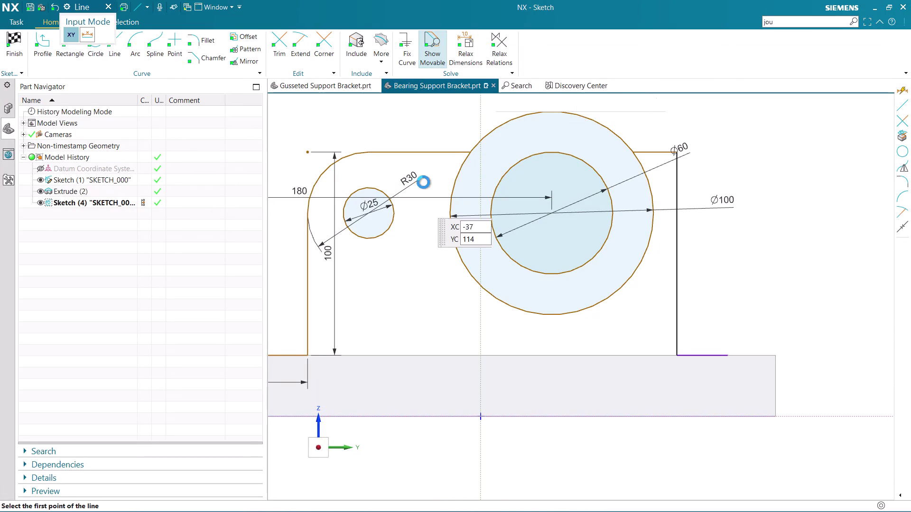
click(469, 151)
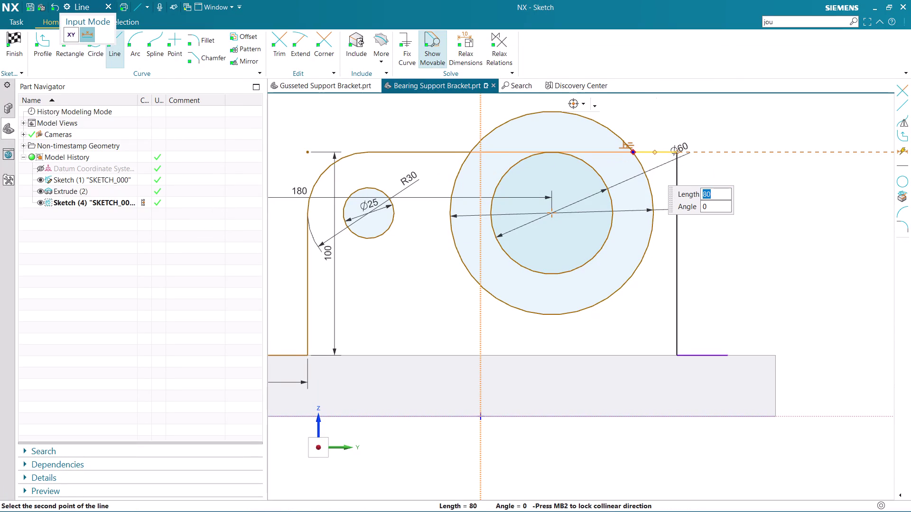
key(Escape)
key(Escape)
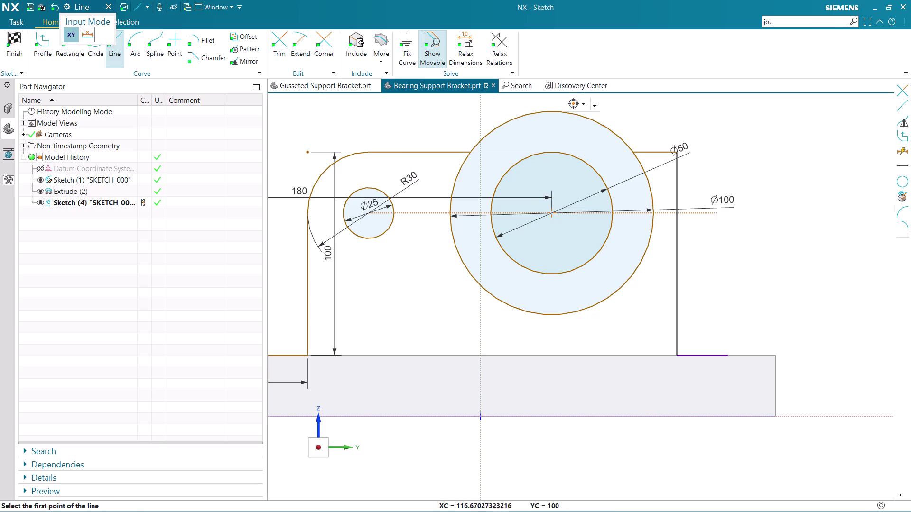
key(Escape)
scroll(down, 3)
scroll(up, 3)
key(Escape)
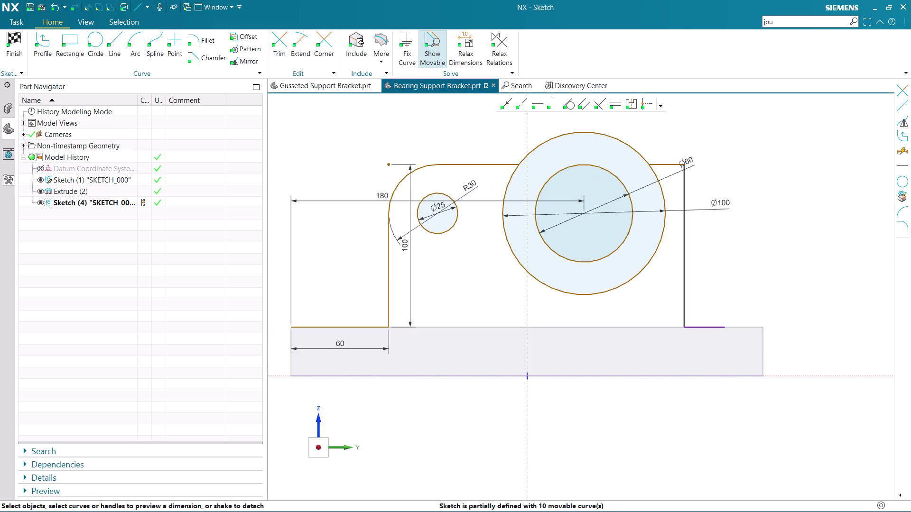
scroll(up, 3)
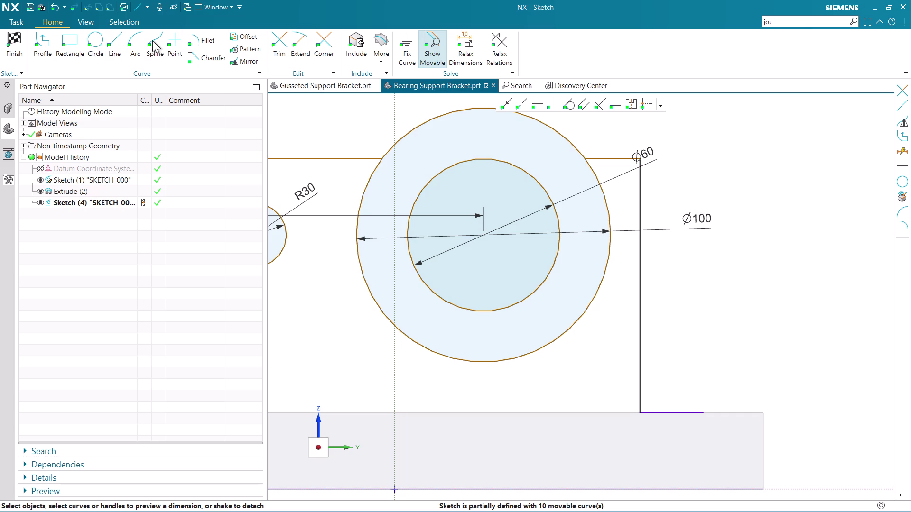
Fillet the short top-right line and the right upright line with radius 30.
click(192, 43)
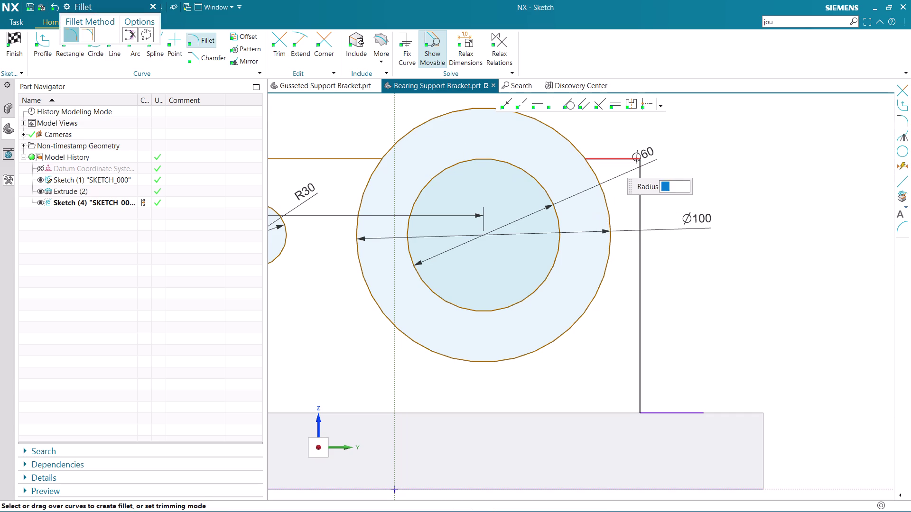
click(615, 161)
click(641, 183)
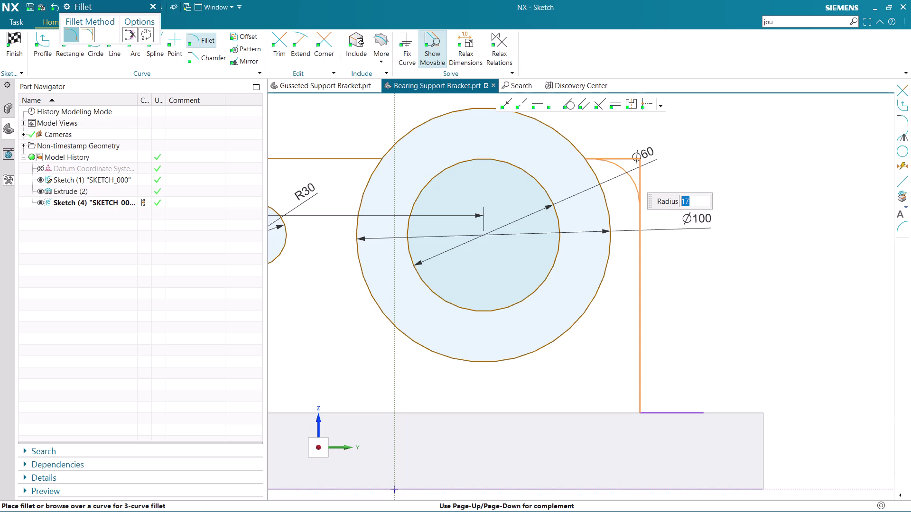
text(3)
text(0)
key(Return)
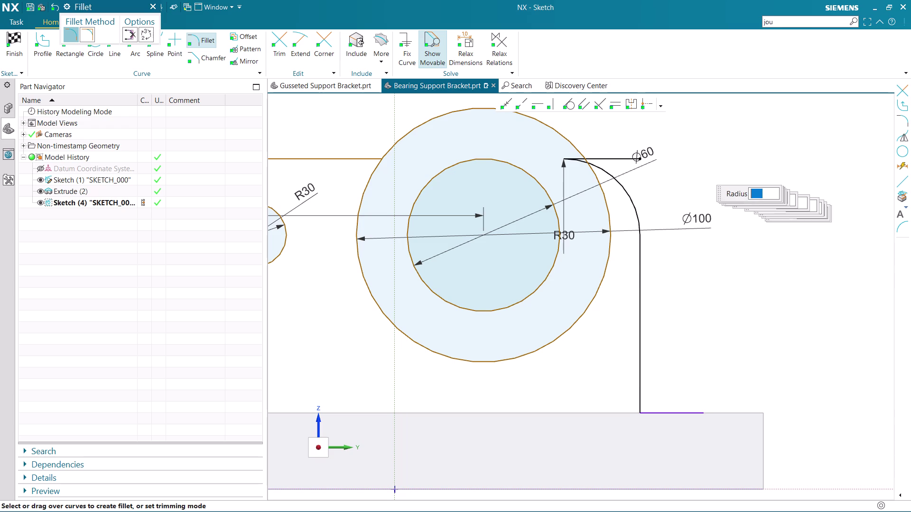
key(grave)
key(Escape)
key(Escape)
scroll(down, 3)
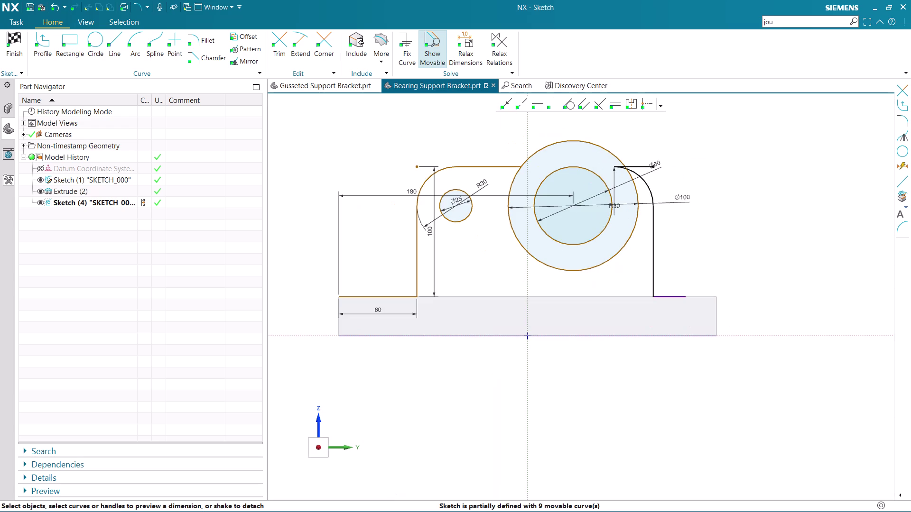
Select the new fillet arc and move the Ø60 dimension clear of it.
click(647, 187)
scroll(up, 3)
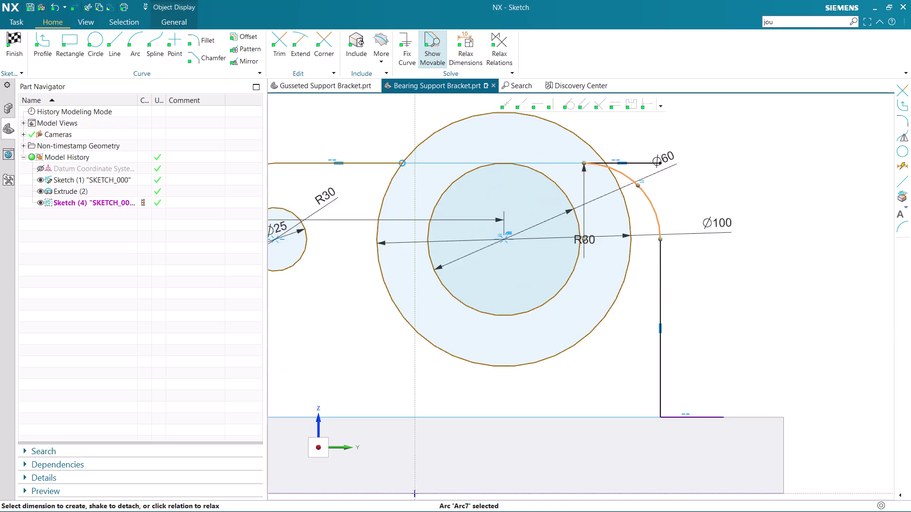
scroll(up, 3)
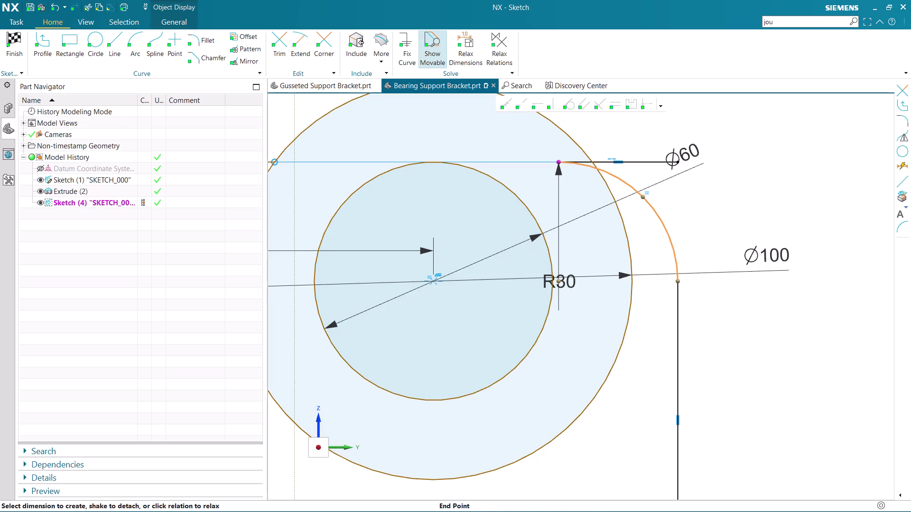
drag(559, 162, 602, 161)
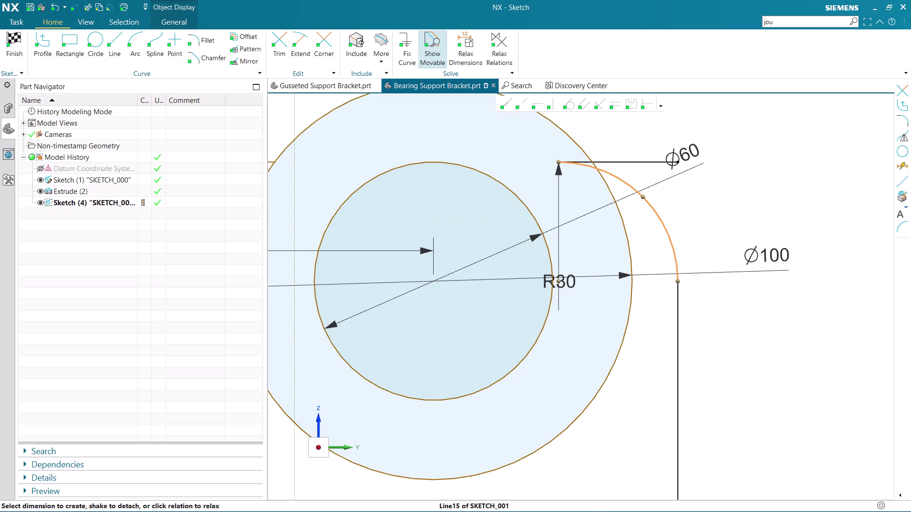
drag(680, 154, 447, 133)
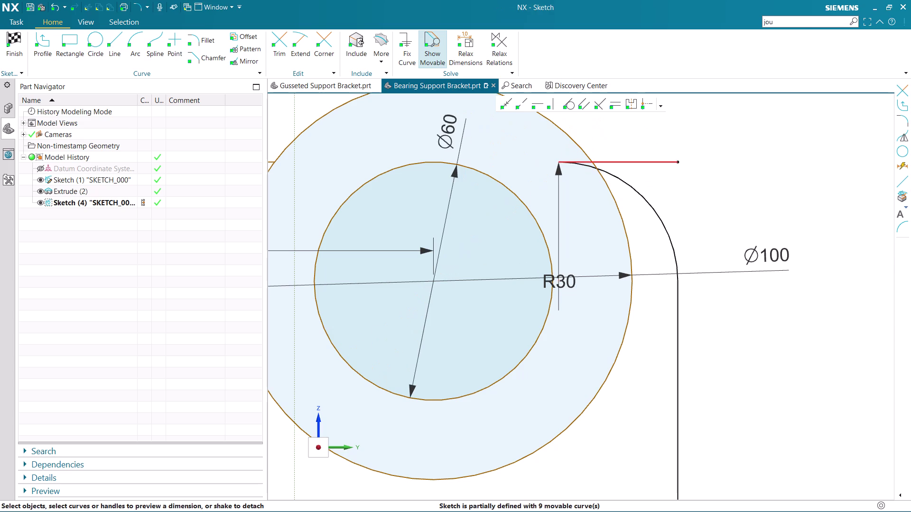
click(675, 163)
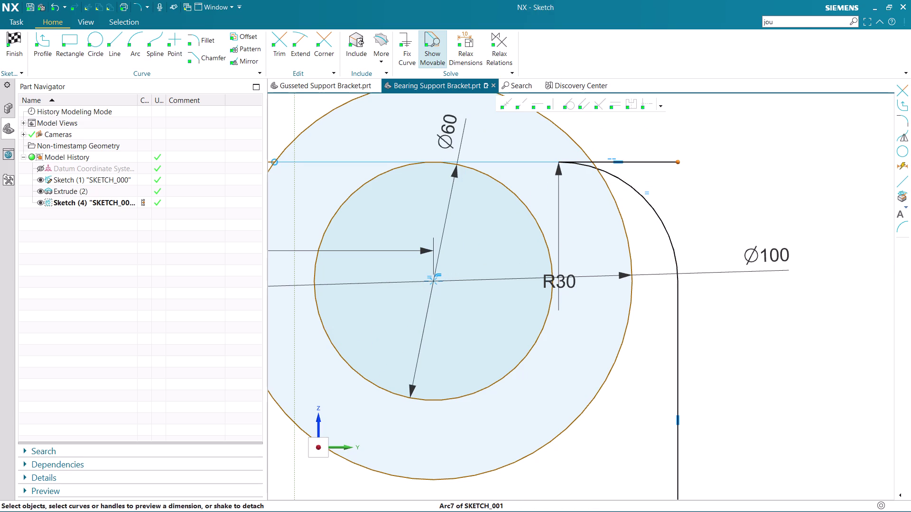
Delete the short top-right line using its right-click actions.
click(688, 188)
right_click(665, 160)
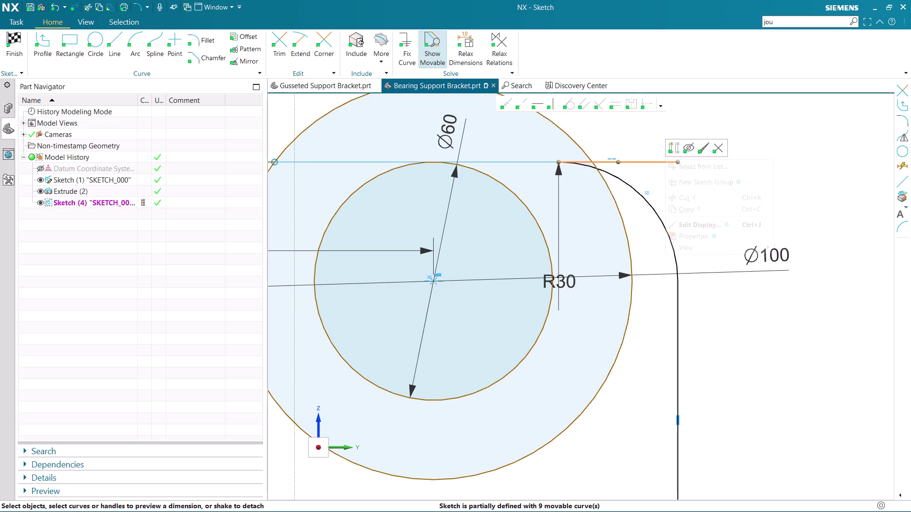
click(725, 148)
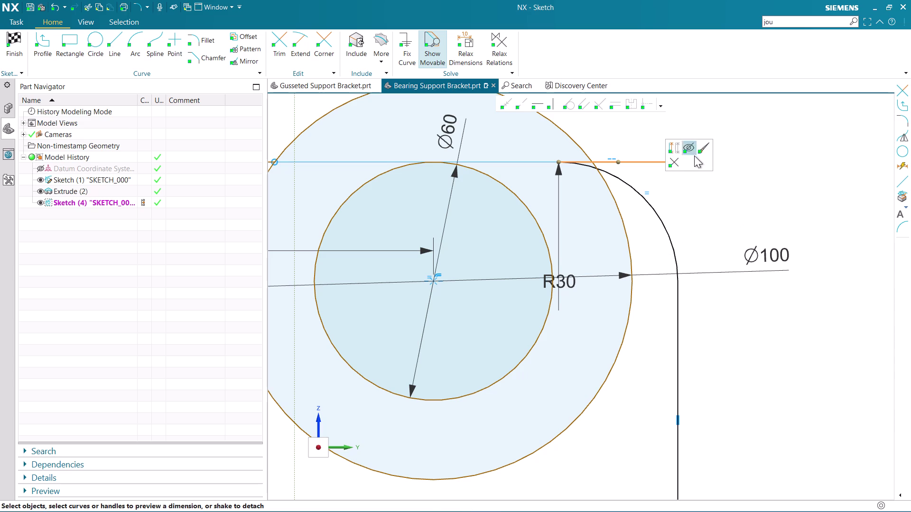
click(675, 159)
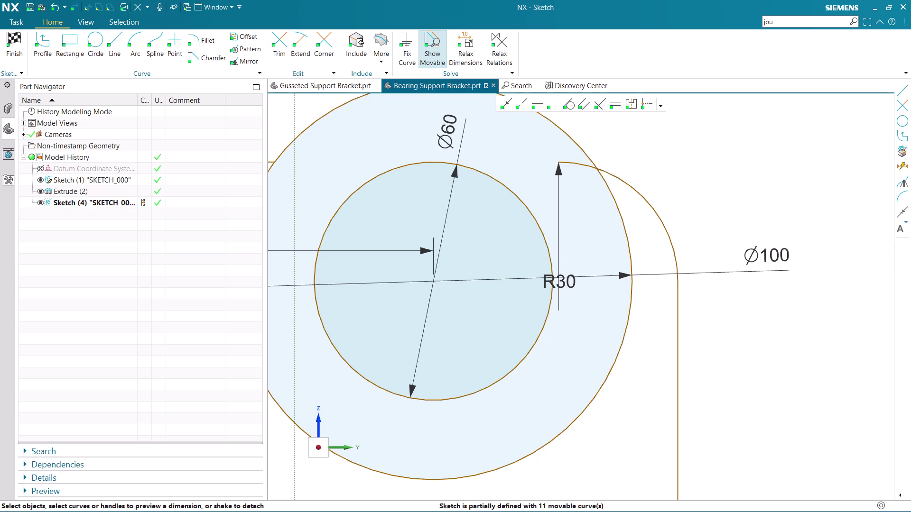
click(574, 163)
scroll(down, 3)
middle_drag(799, 204, 788, 212)
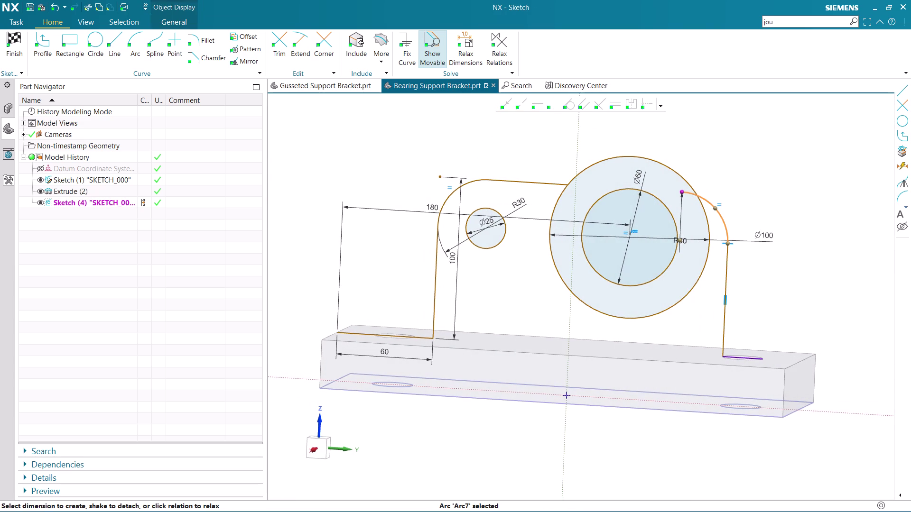
Snap the fillet arc's end onto the boss circle and reset to the sketch view.
drag(679, 192, 702, 197)
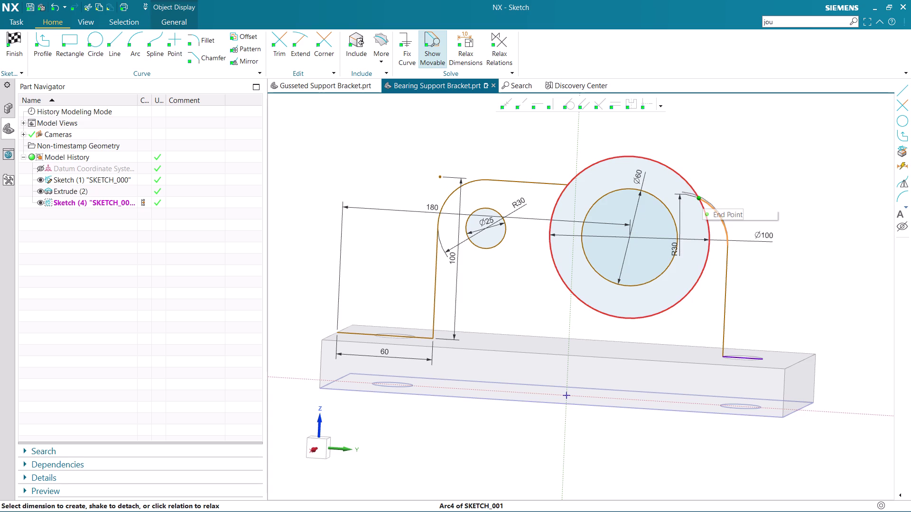
drag(702, 196, 705, 191)
middle_drag(805, 211, 812, 211)
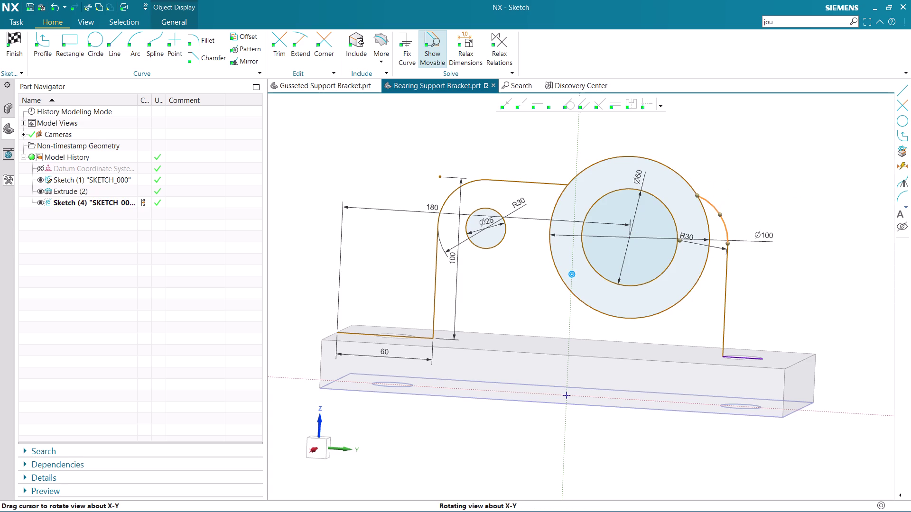
middle_drag(811, 211, 808, 204)
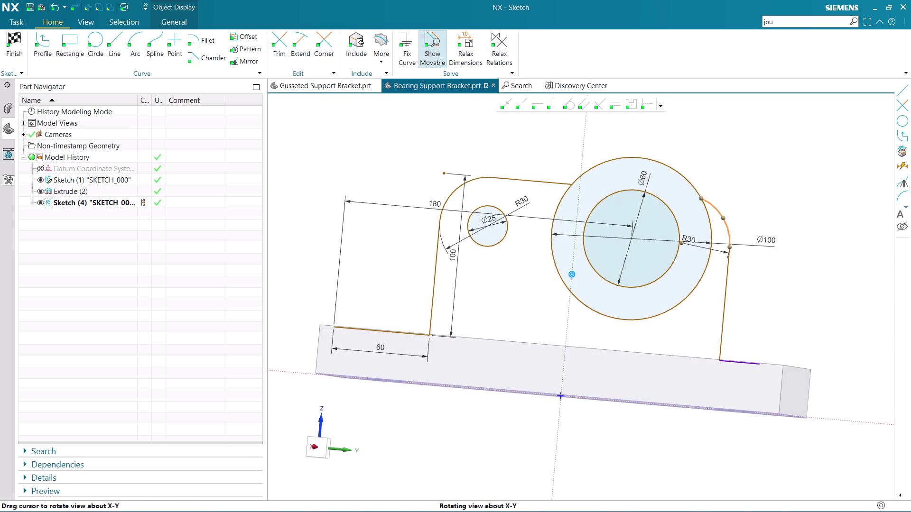
middle_drag(808, 205, 811, 205)
click(325, 443)
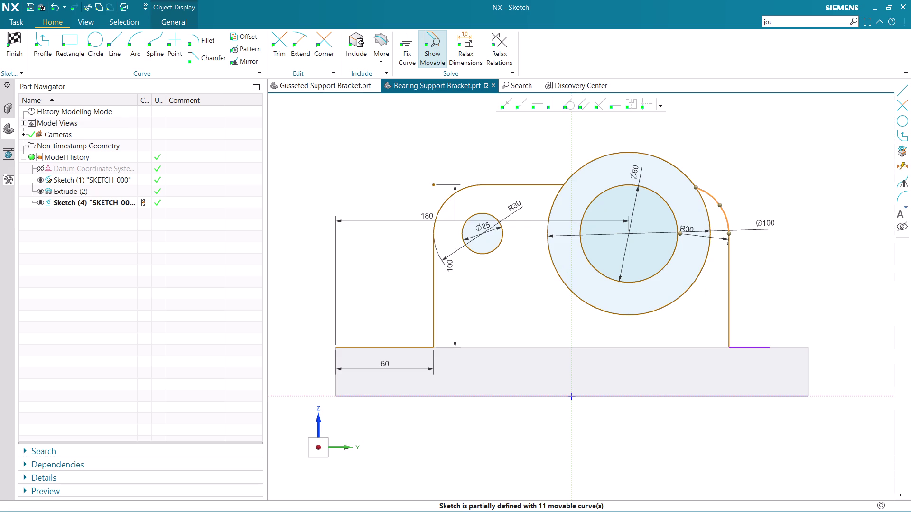
scroll(up, 3)
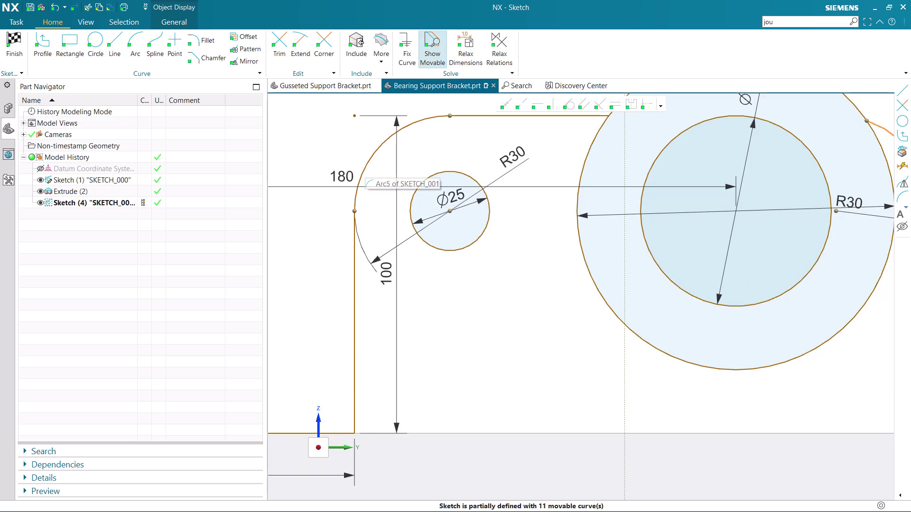
double_click(515, 149)
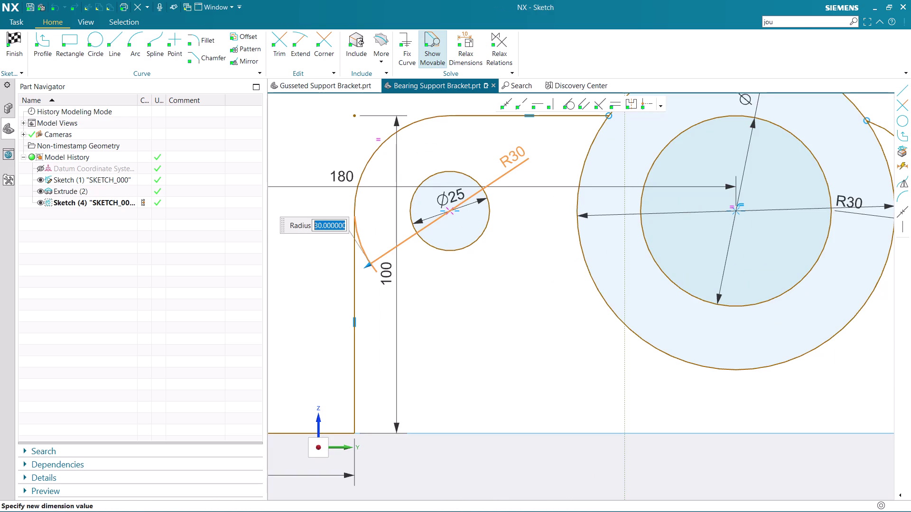
text(1)
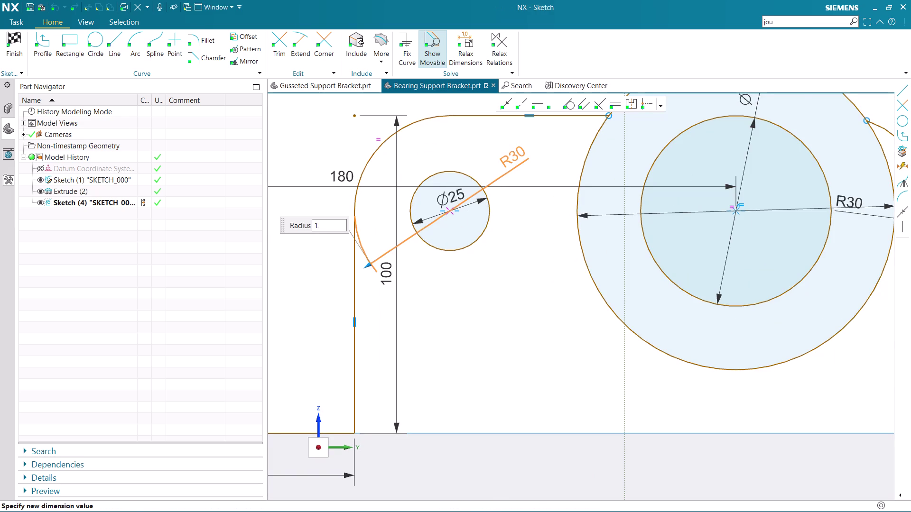
text(5)
key(Return)
scroll(down, 3)
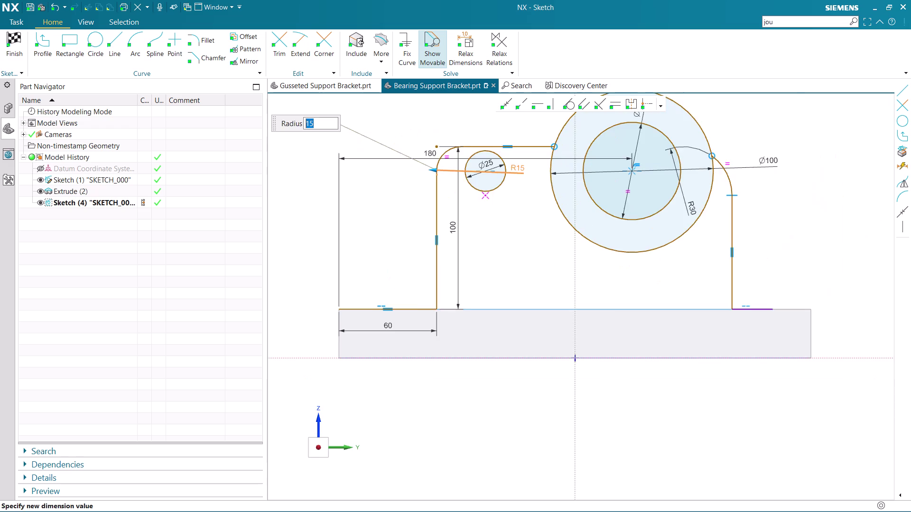
scroll(down, 3)
scroll(up, 3)
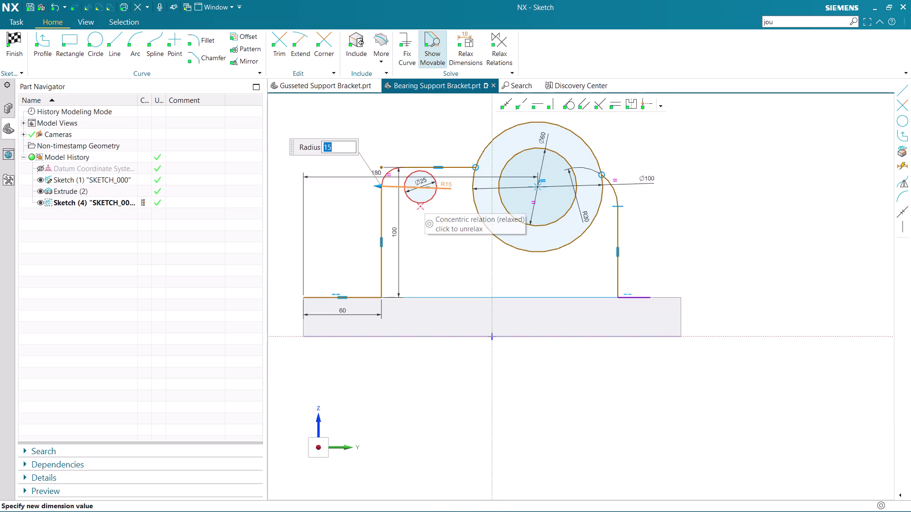
middle_click(412, 146)
scroll(up, 3)
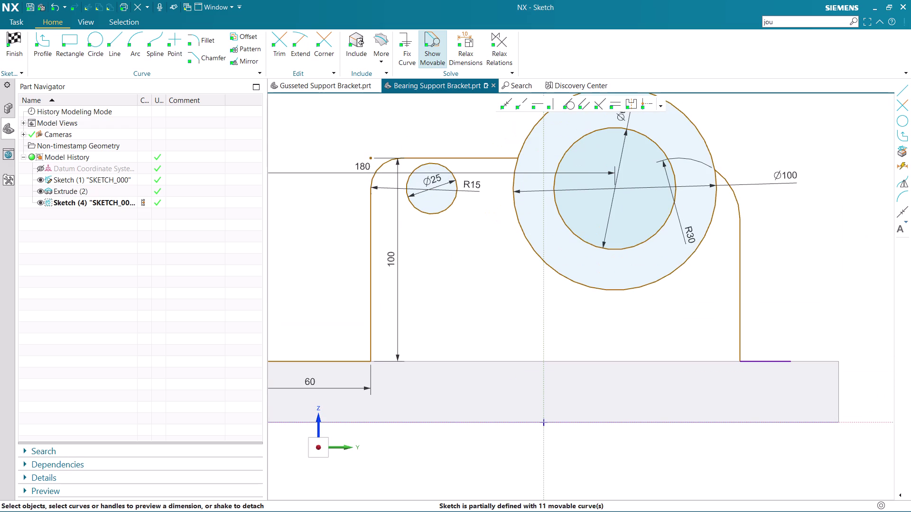
click(439, 212)
key(Delete)
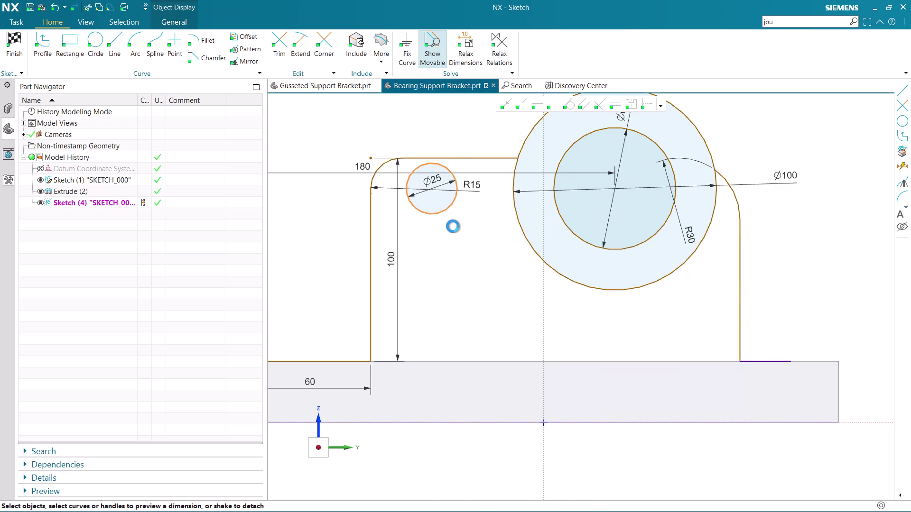
key(ctrl+z)
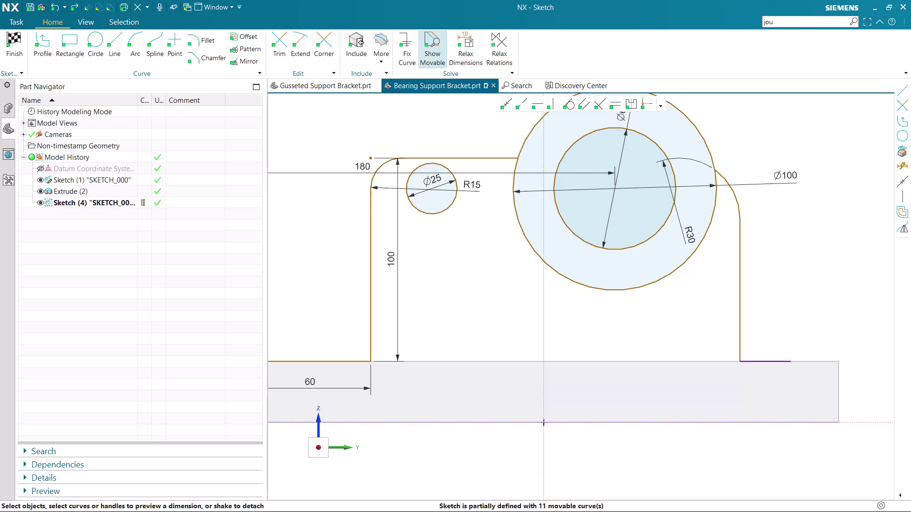
key(ctrl+z)
click(424, 243)
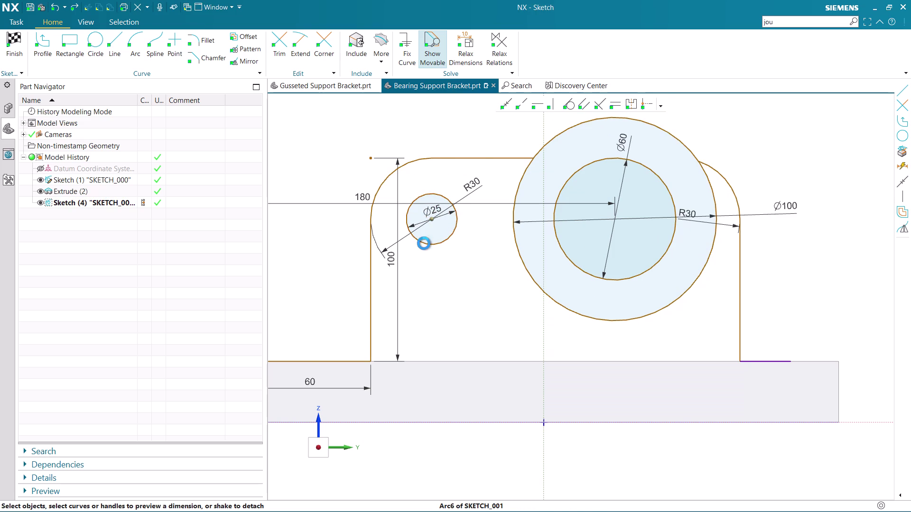
key(Delete)
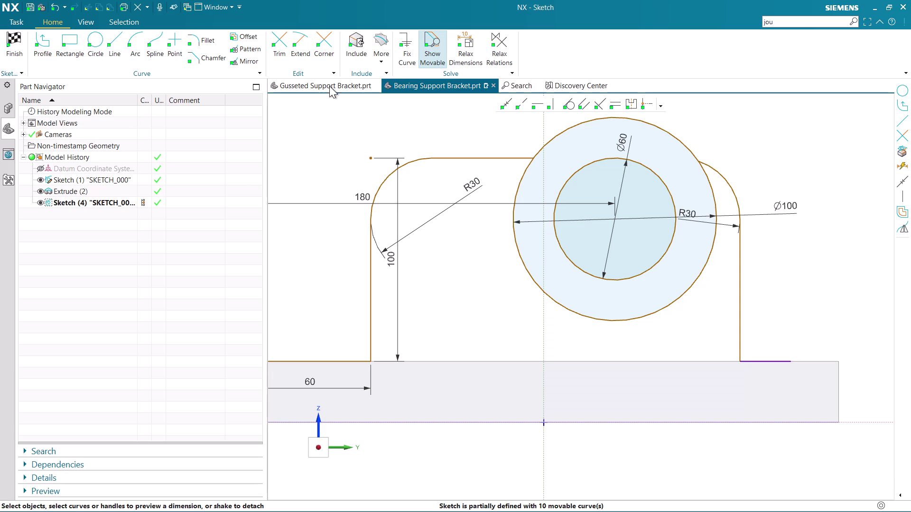
Start the Fillet command on the bracket sketch.
click(209, 34)
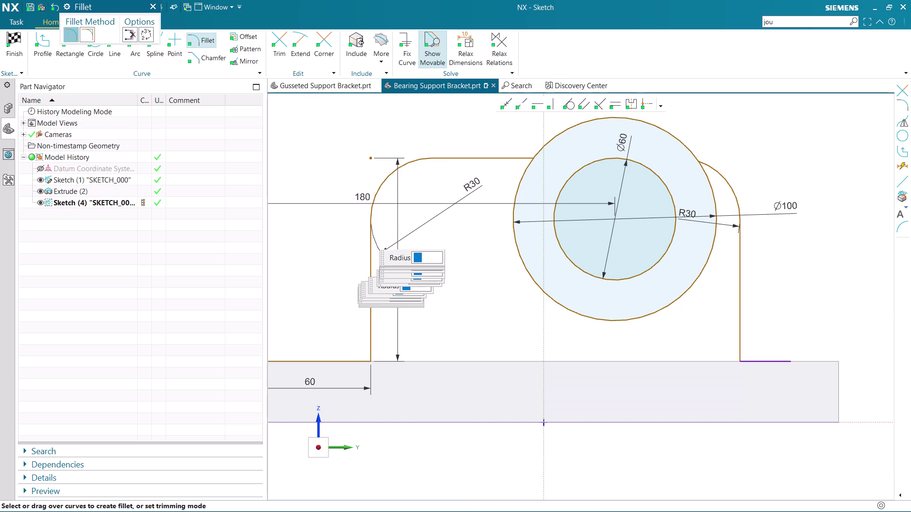
Change the top-left corner arc's radius from R30 to R15.
key(Escape)
click(389, 184)
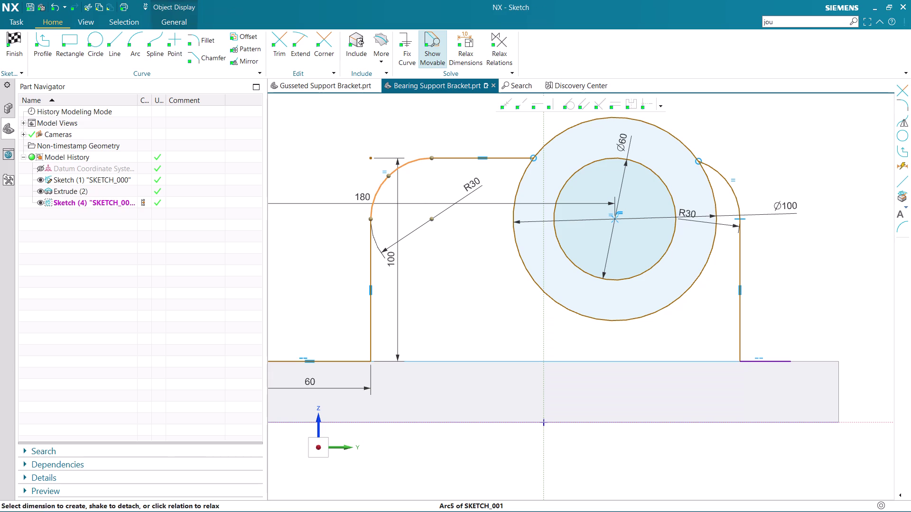
double_click(463, 192)
text(1)
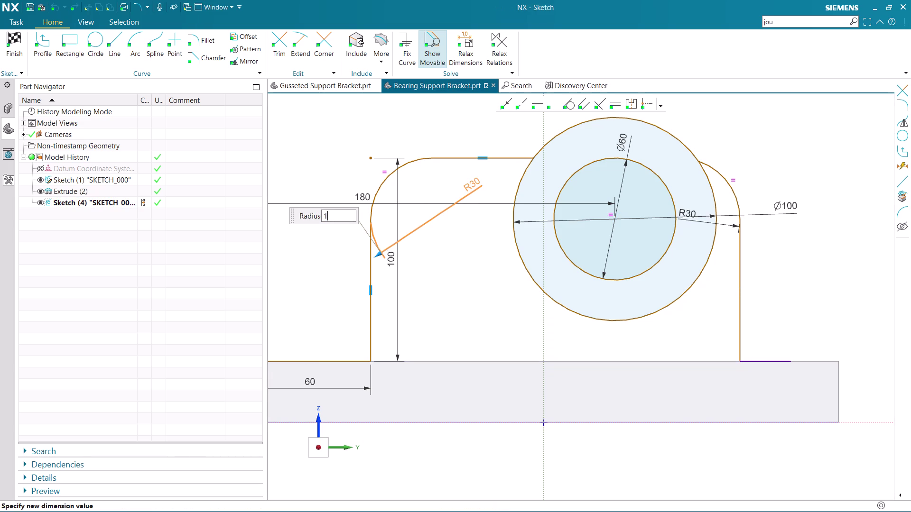
text(3)
key(BackSpace)
key(5)
key(Return)
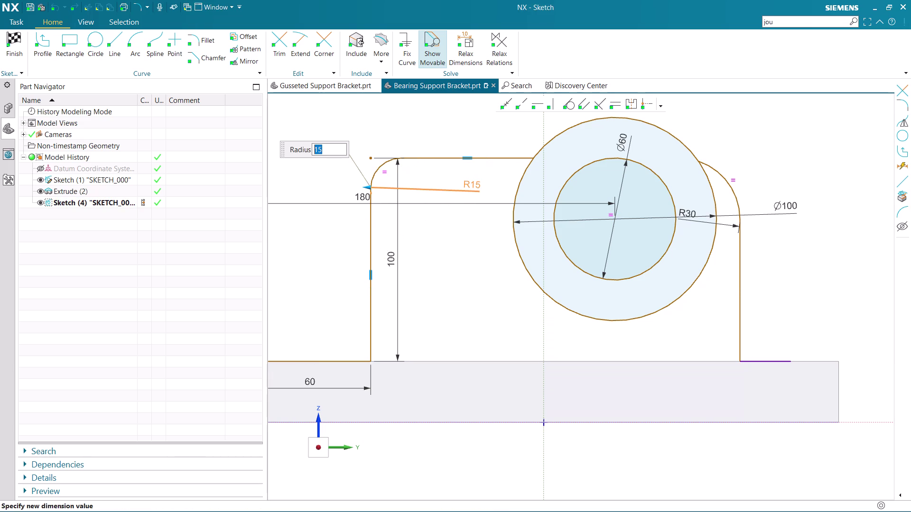
middle_click(491, 225)
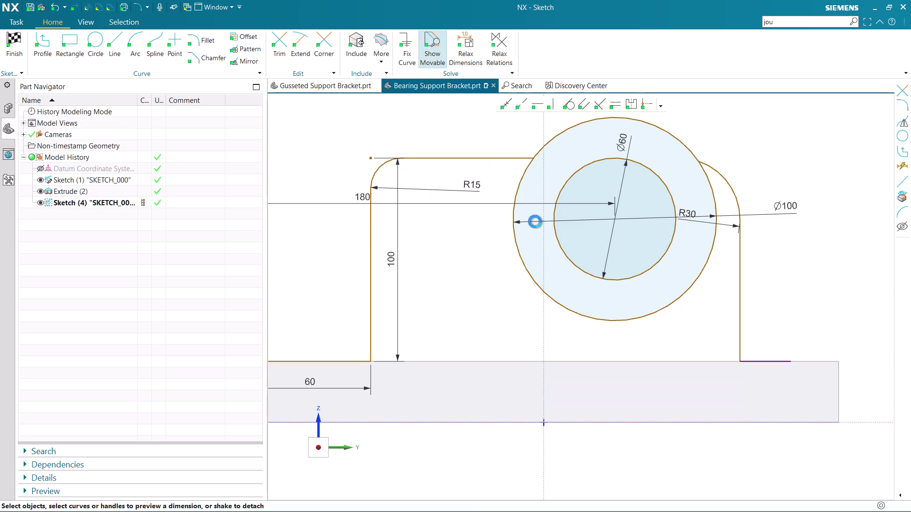
Change the right-hand arc's radius from R30 to R15.
double_click(693, 217)
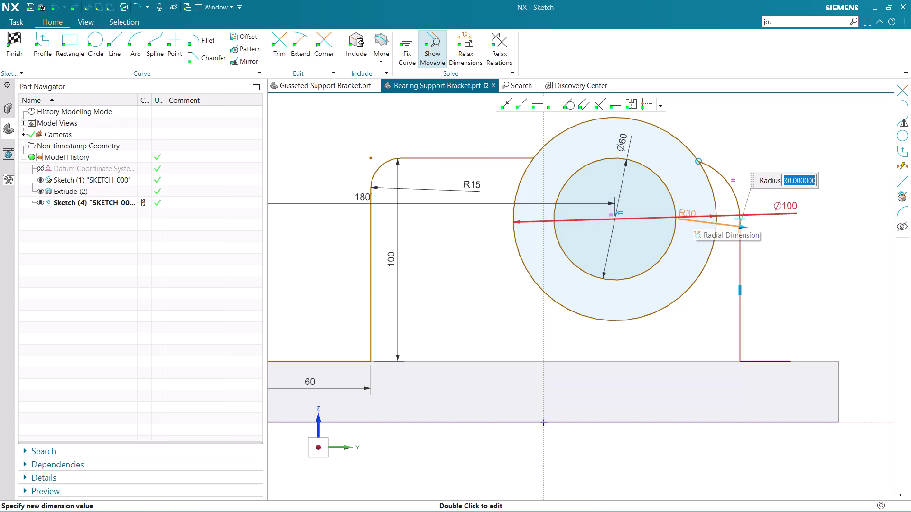
text(15)
key(Return)
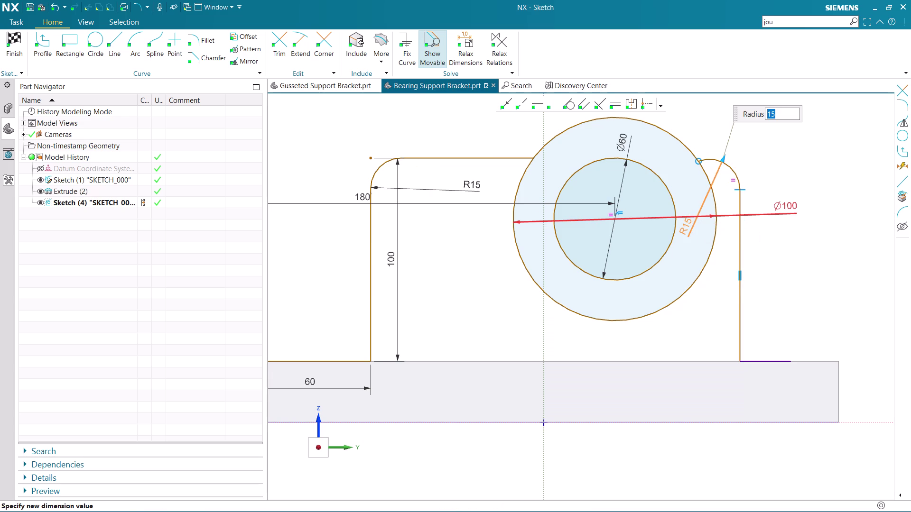
scroll(up, 3)
middle_click(791, 237)
scroll(up, 3)
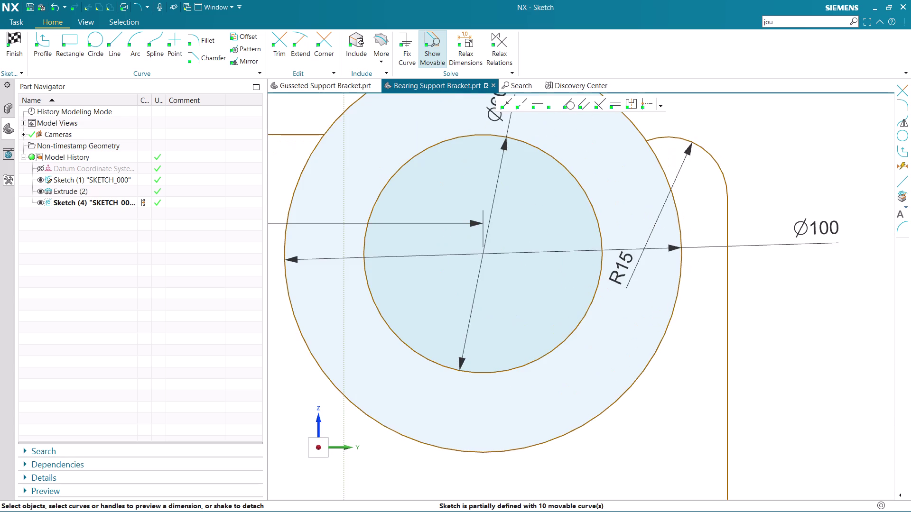
Delete the arc beside the right upright edge.
click(692, 147)
key(Delete)
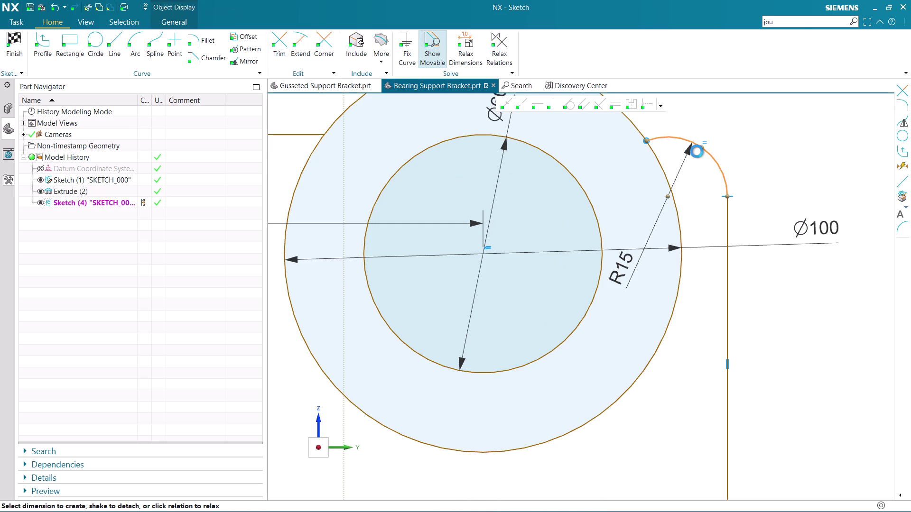
scroll(down, 3)
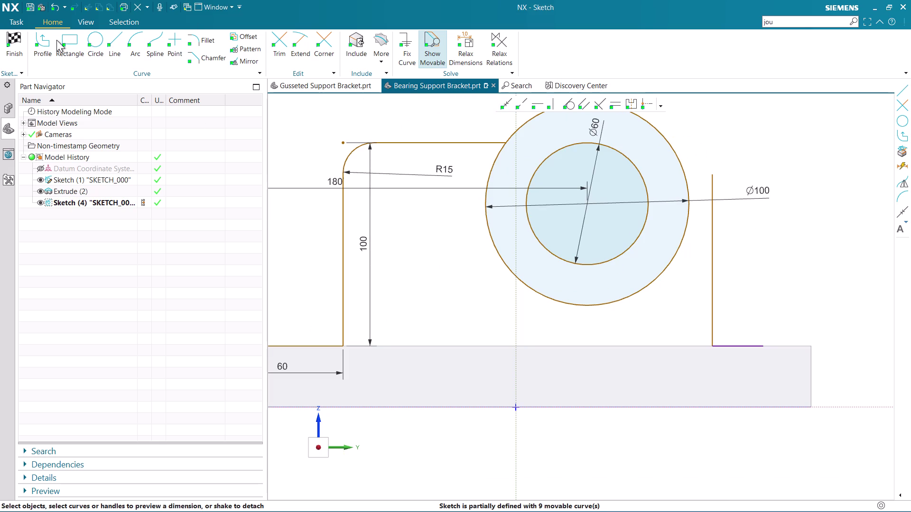
click(45, 41)
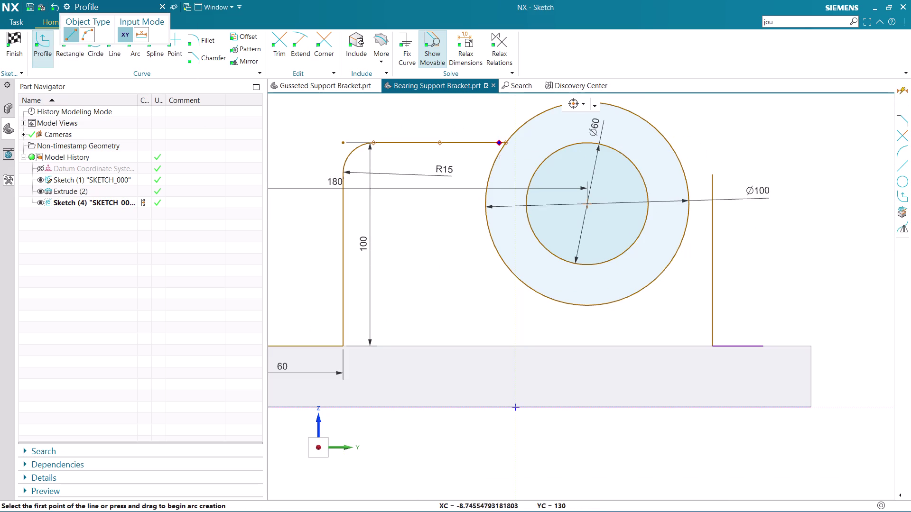
Draw a straight top line across the Ø100 boss to the right upright, joined down to it.
click(671, 143)
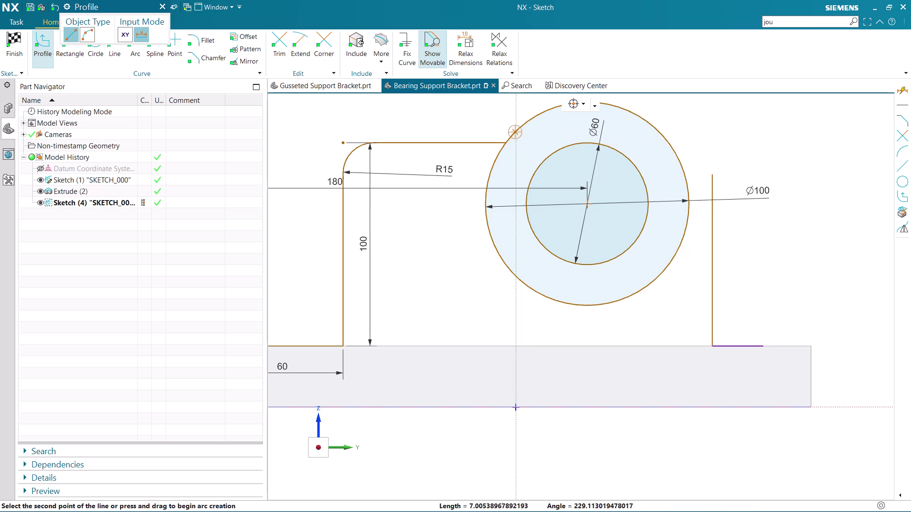
key(Escape)
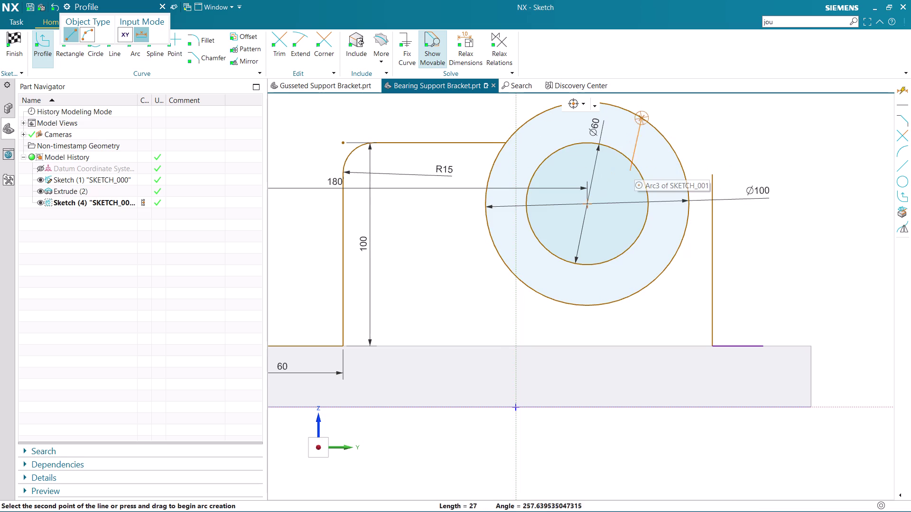
click(506, 143)
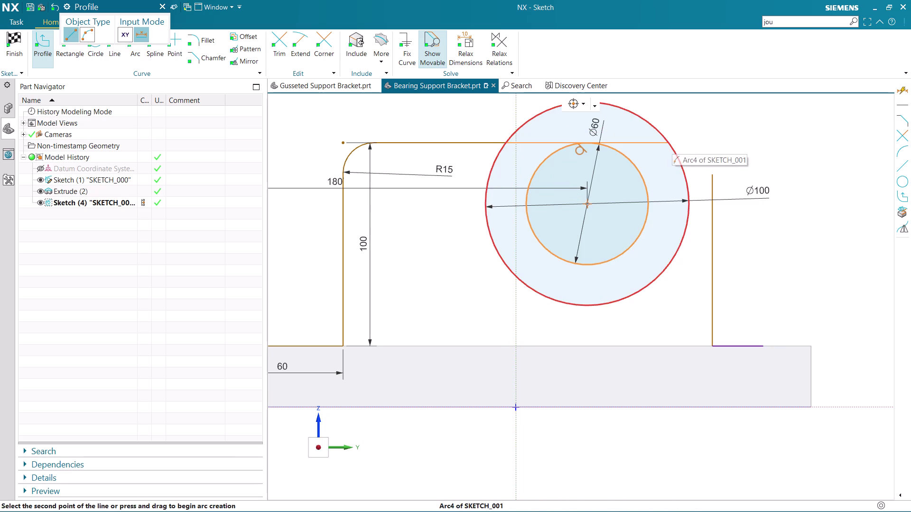
click(668, 142)
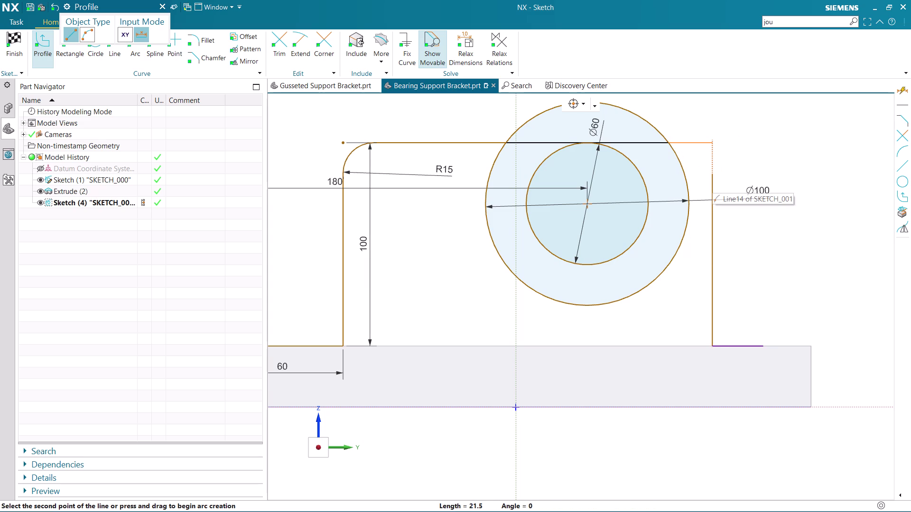
click(709, 140)
click(710, 180)
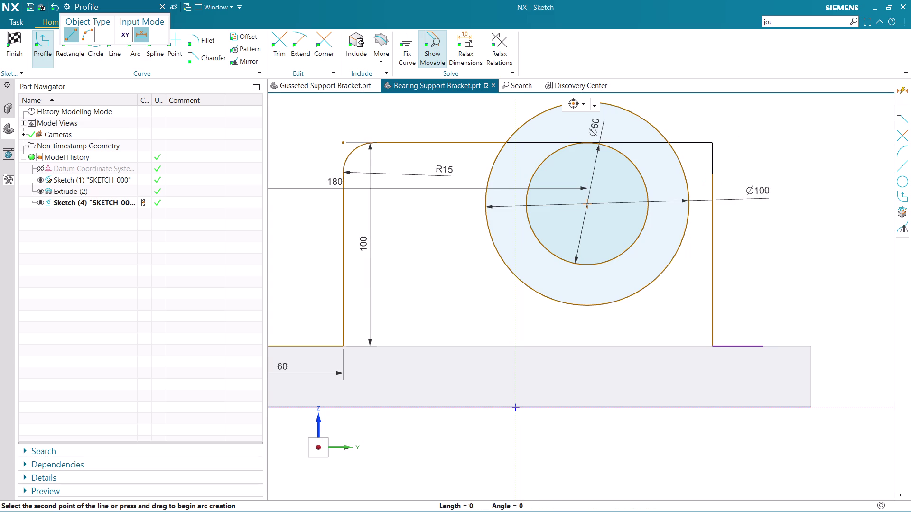
key(Escape)
key(Escape)
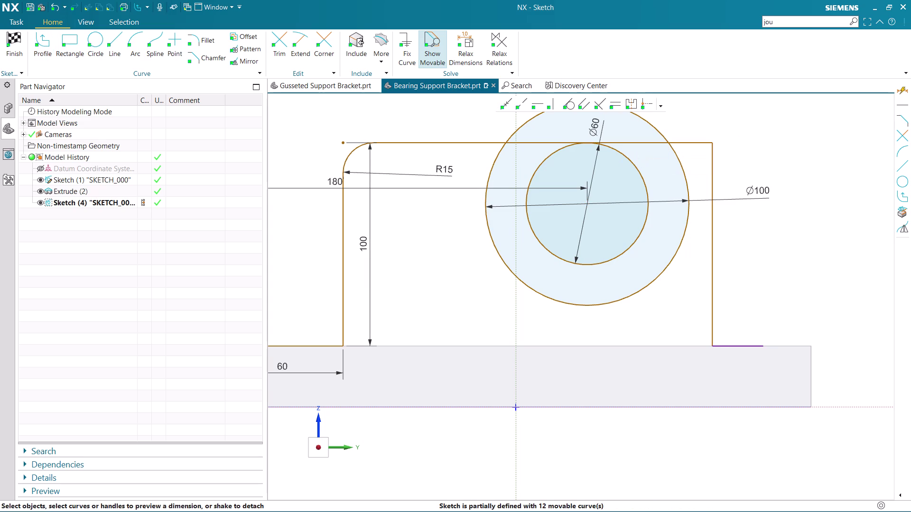
click(280, 42)
Trim off the top line's segment lying inside the Ø100 boss circle.
click(545, 142)
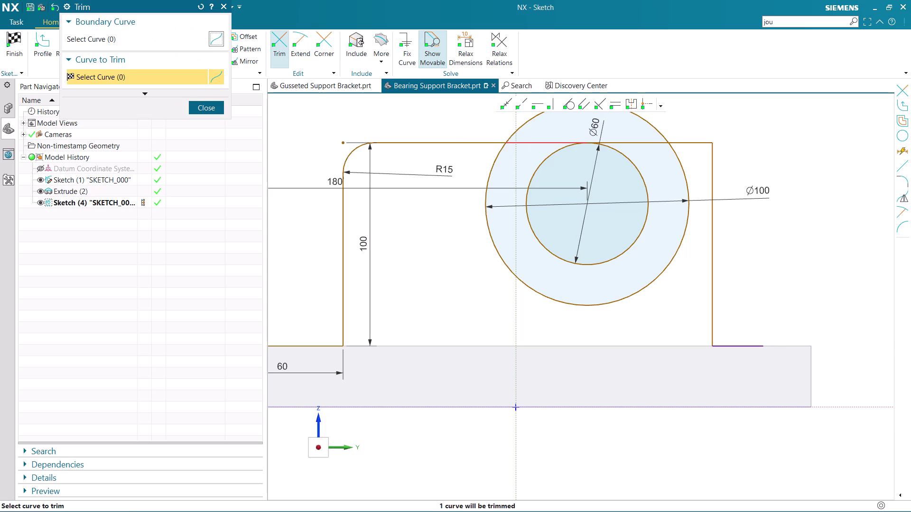
click(617, 141)
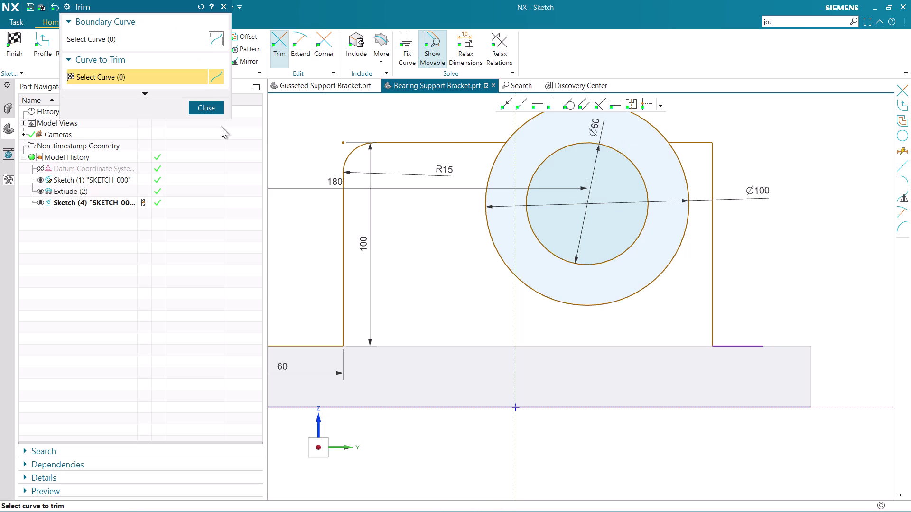
click(214, 109)
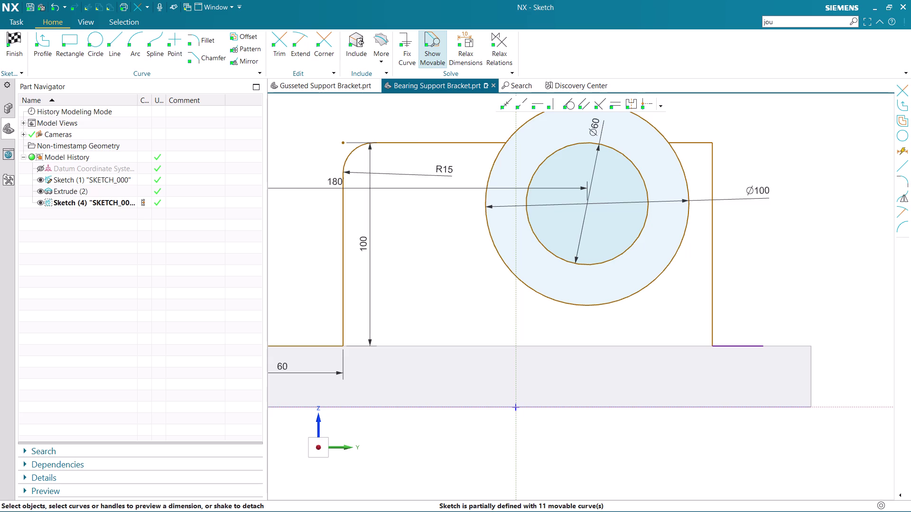
scroll(up, 3)
scroll(down, 3)
scroll(up, 3)
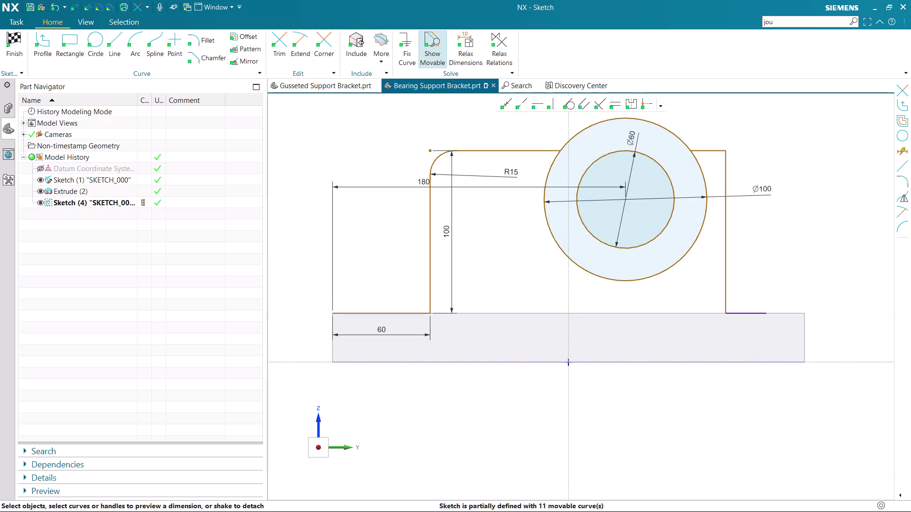
scroll(up, 3)
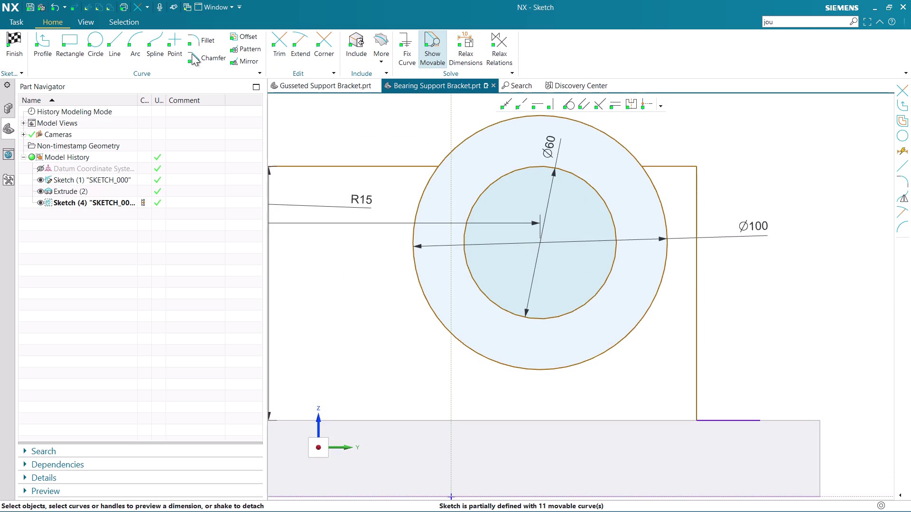
Add an R15 fillet to the profile's top-right corner.
click(189, 44)
click(673, 169)
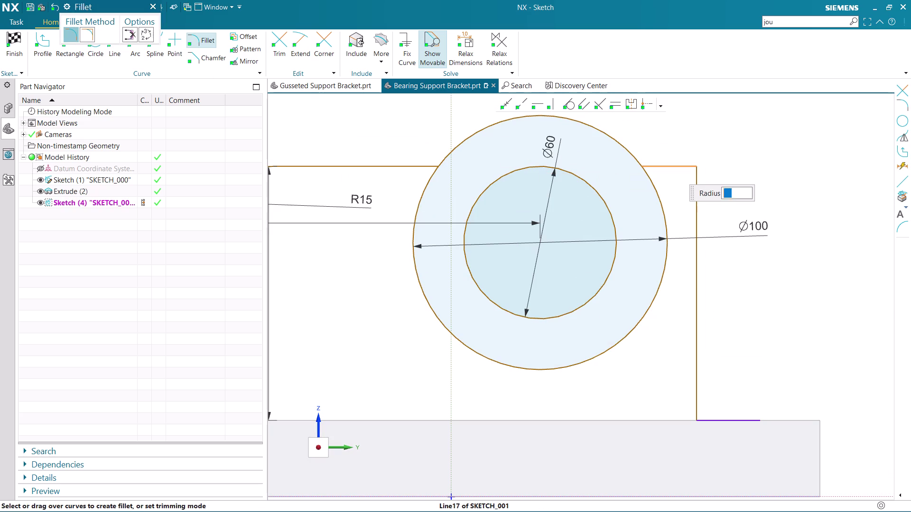
click(696, 187)
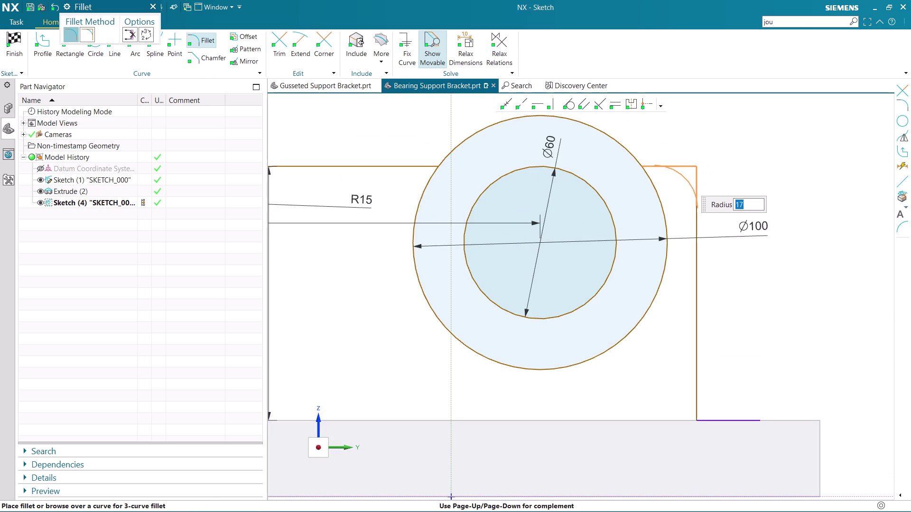
key(1)
key(5)
key(Return)
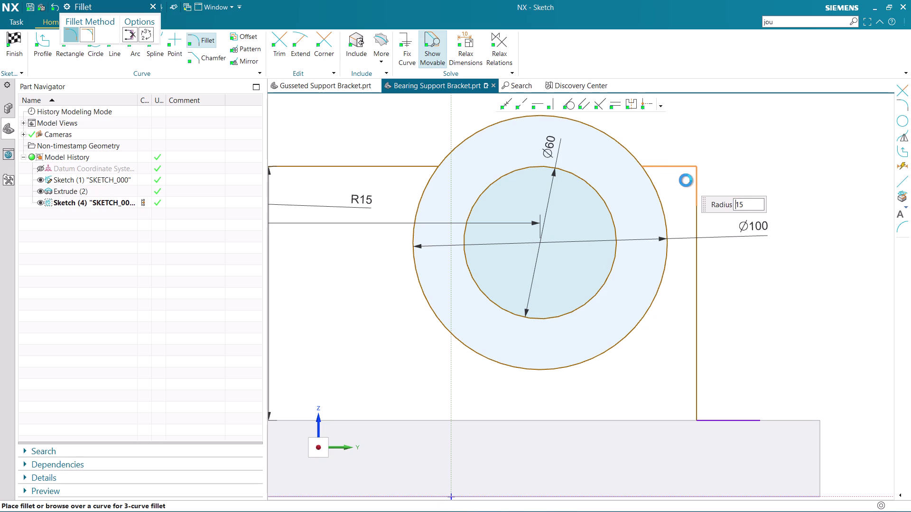
scroll(down, 3)
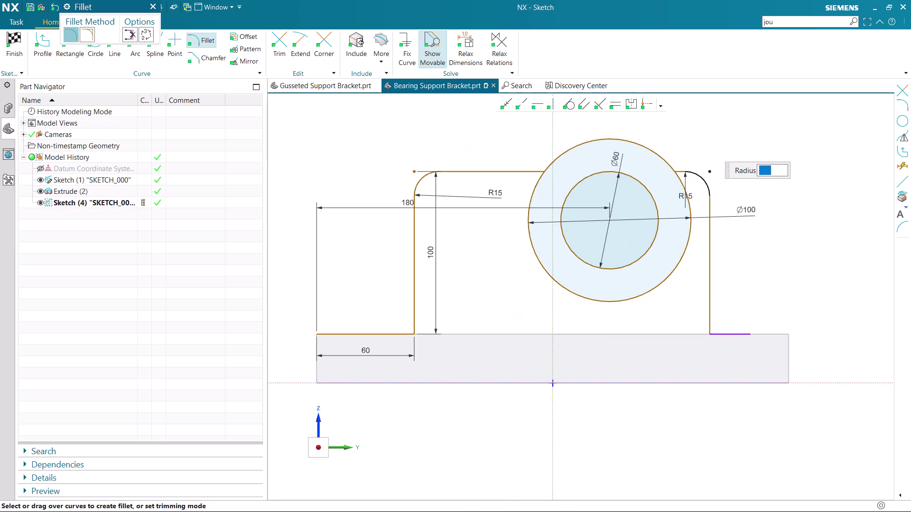
key(Escape)
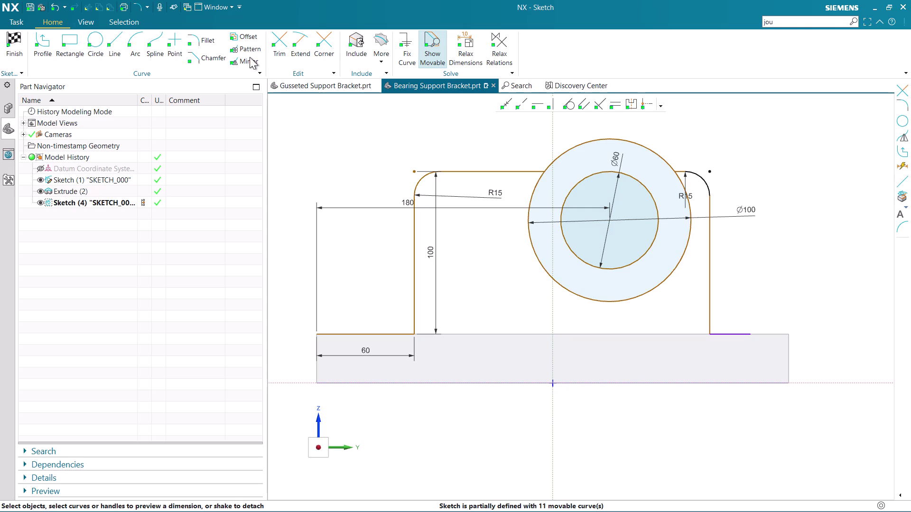
Trim away the leftover base-line stubs on the right and left of the profile.
click(287, 43)
drag(733, 320, 732, 344)
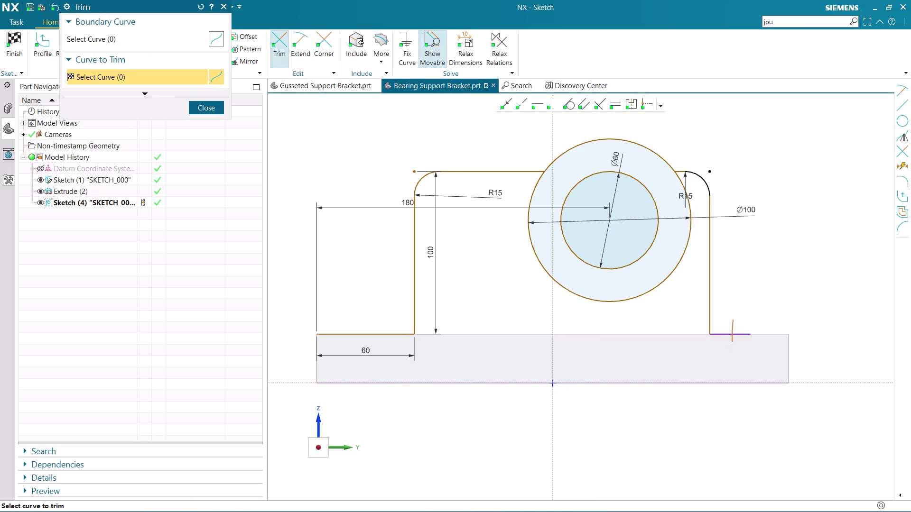
drag(732, 344, 732, 350)
click(320, 281)
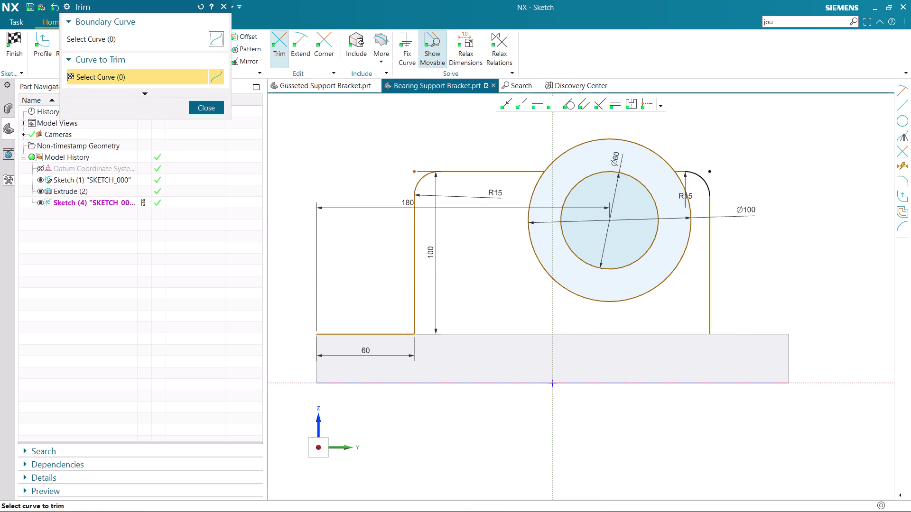
drag(375, 313, 376, 351)
click(201, 107)
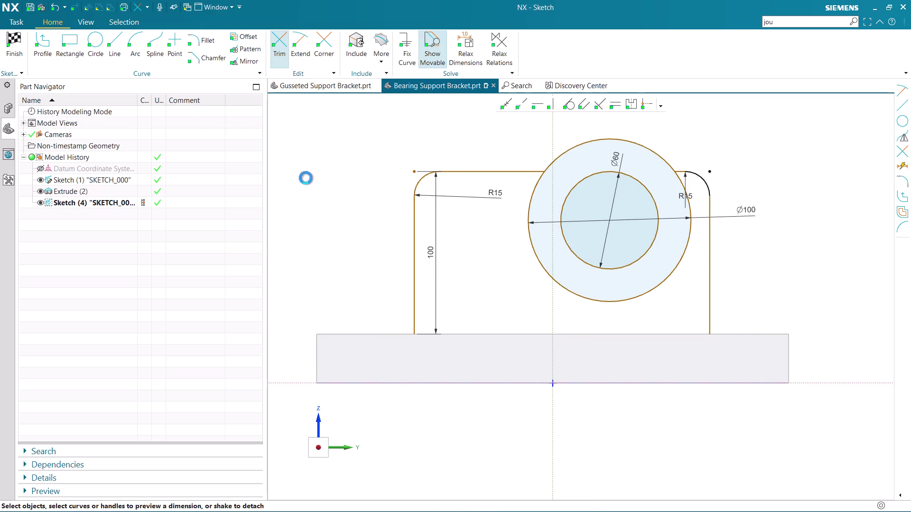
Draw a horizontal closing line along the bottom between both uprights.
click(48, 44)
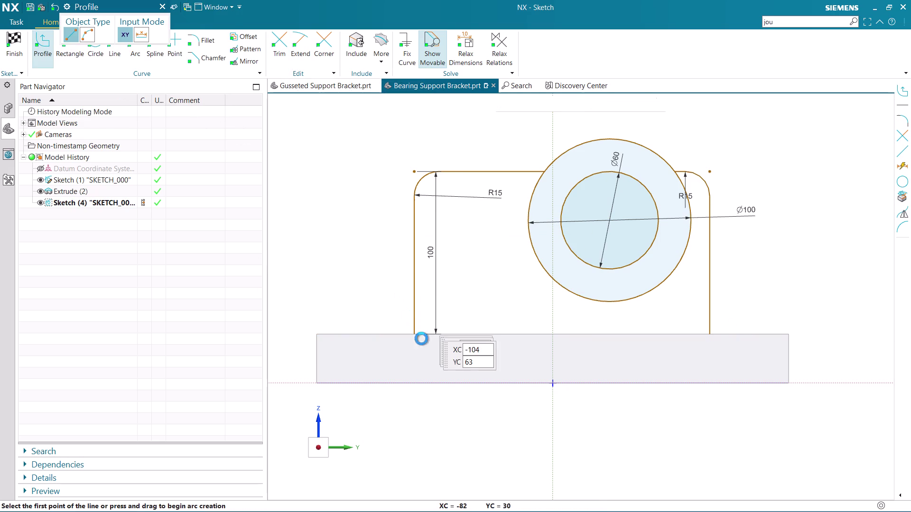
click(414, 336)
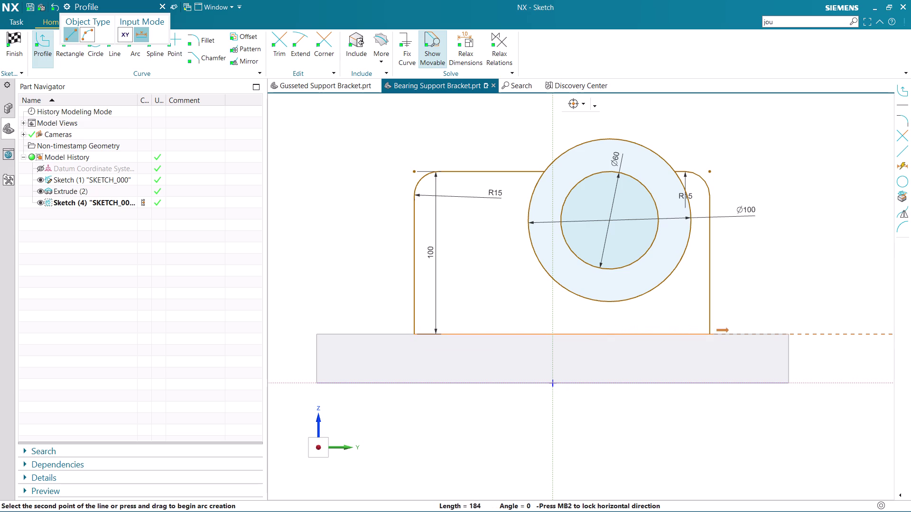
click(708, 334)
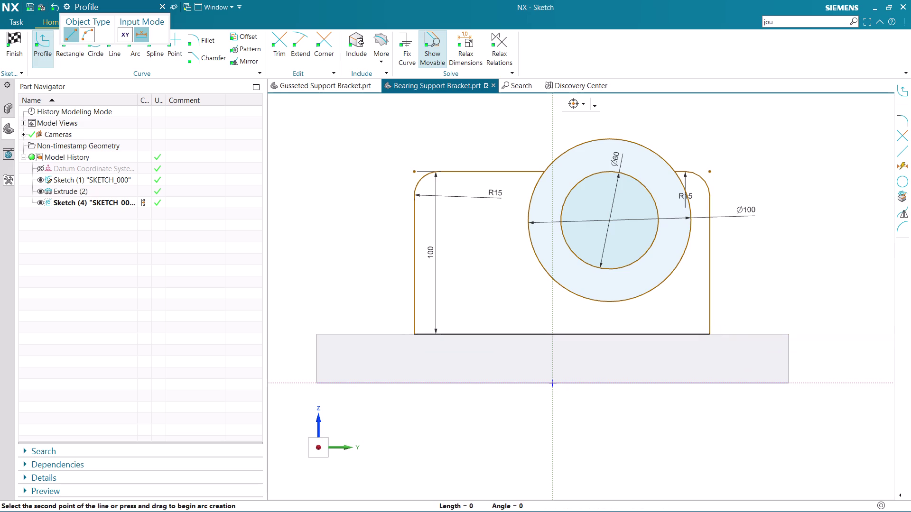
key(Escape)
key(Escape)
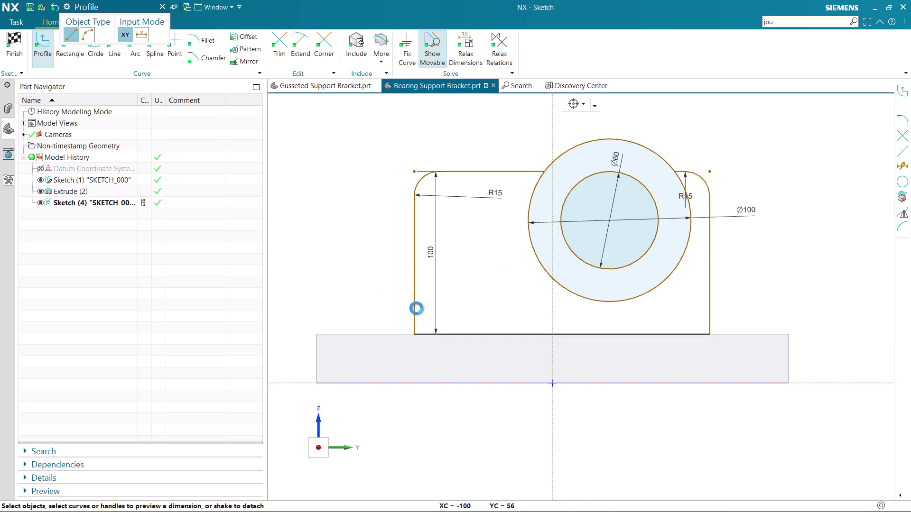
click(99, 41)
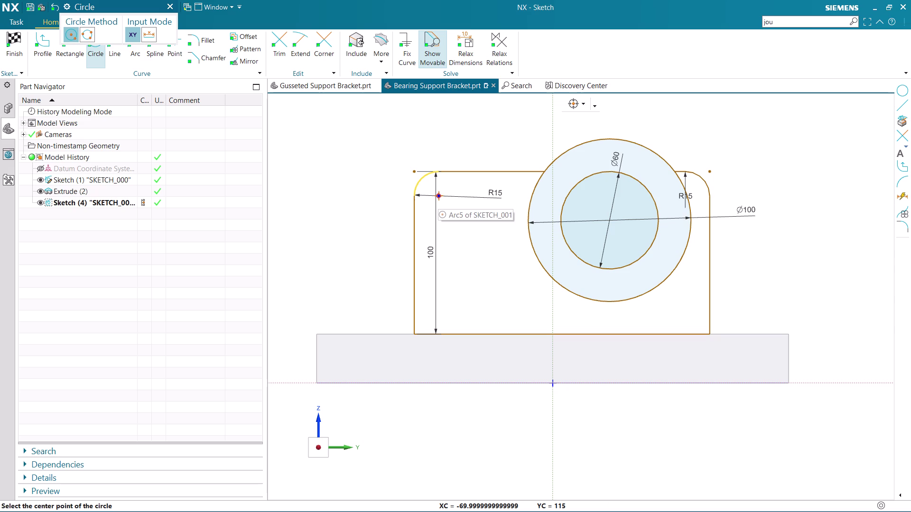
Discard the trial circle near the top-left rounded corner, then finish the sketch.
click(439, 197)
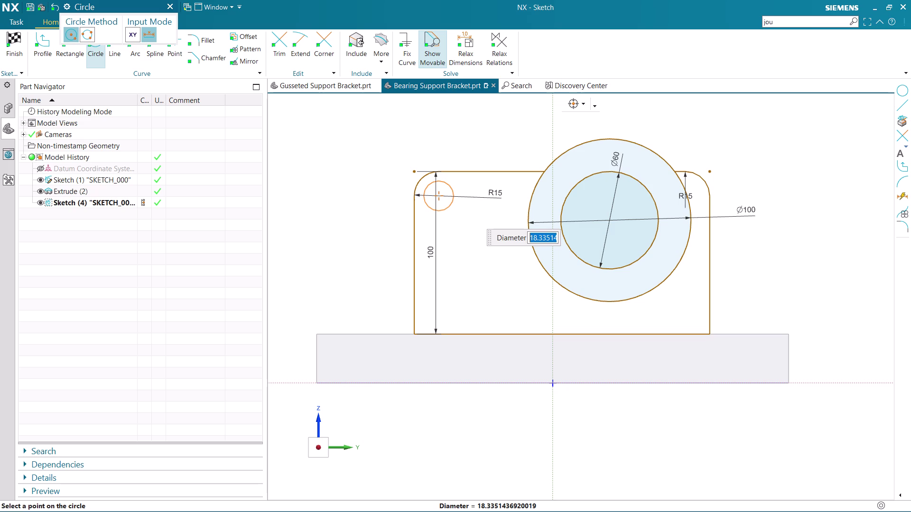
key(Escape)
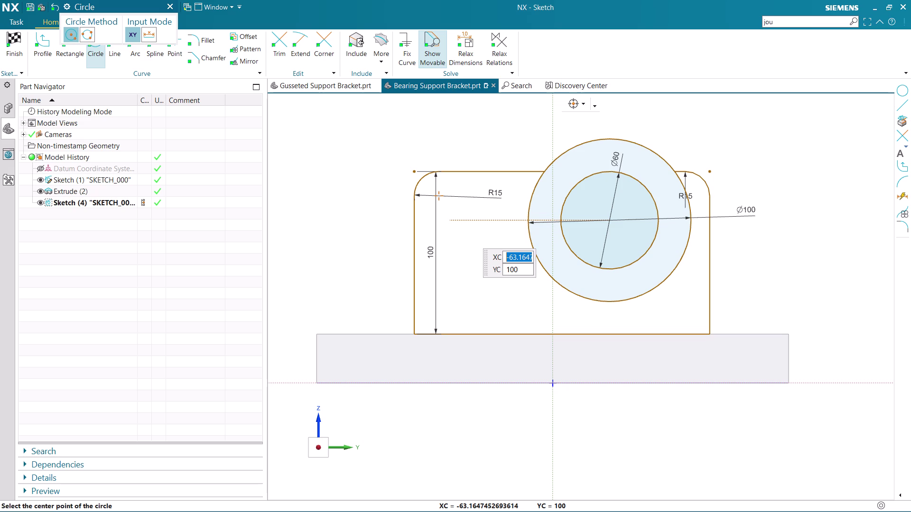
key(Escape)
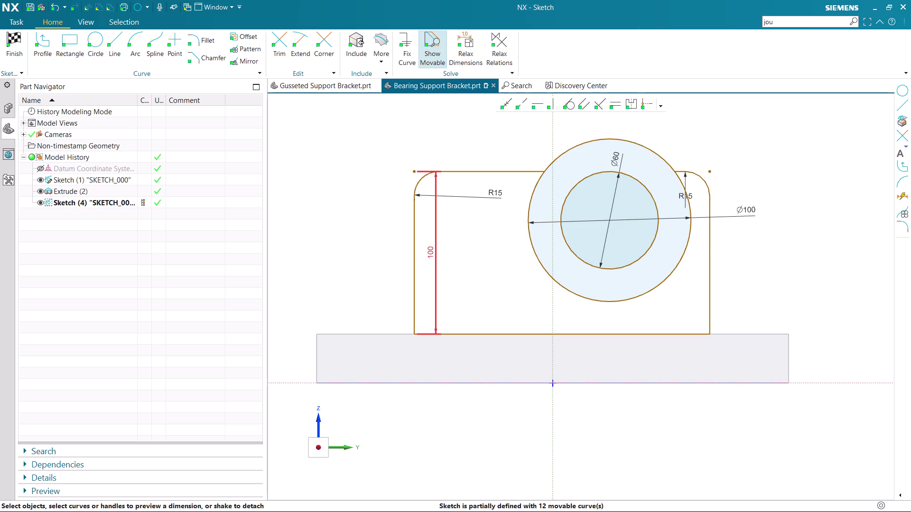
scroll(down, 3)
scroll(up, 3)
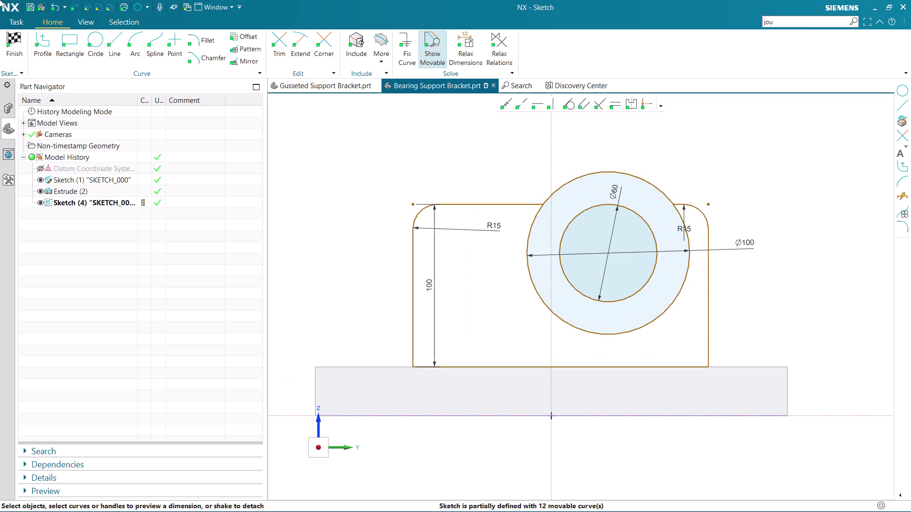
click(12, 40)
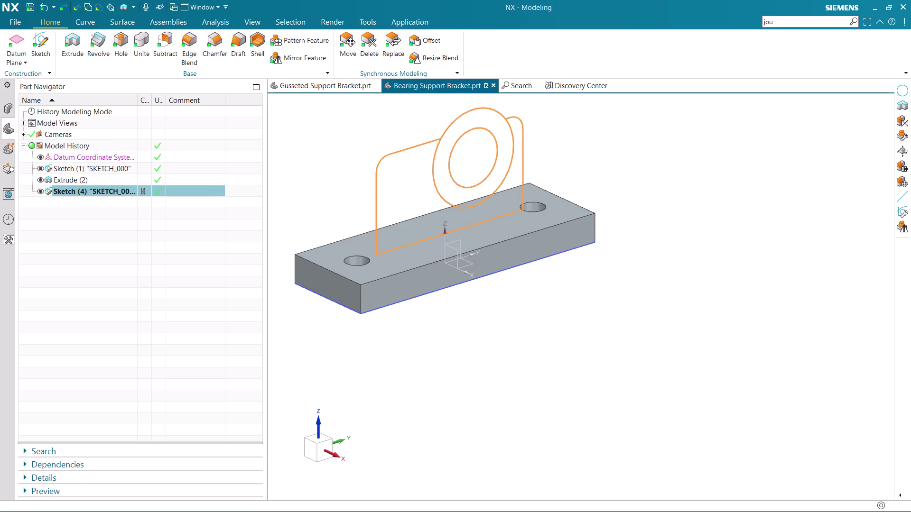
Start an extrusion with the boss's outer and inner circles as the section.
scroll(up, 3)
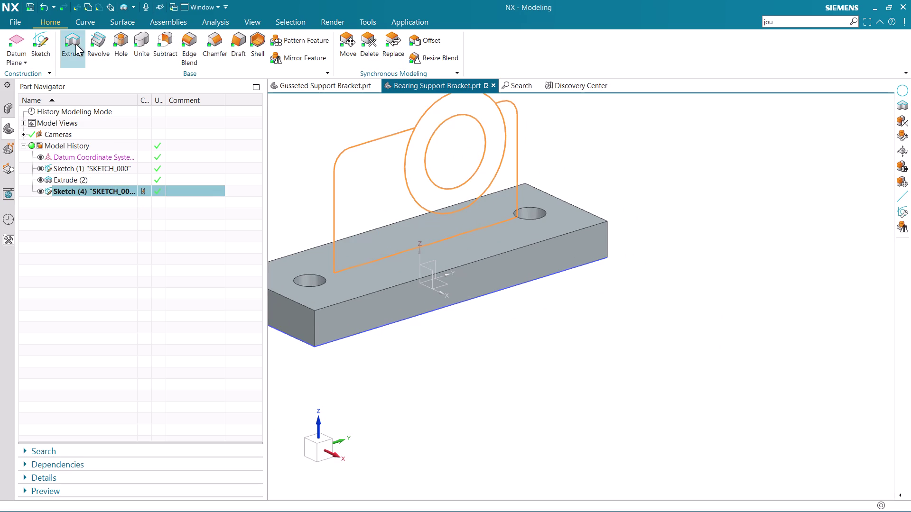
click(75, 44)
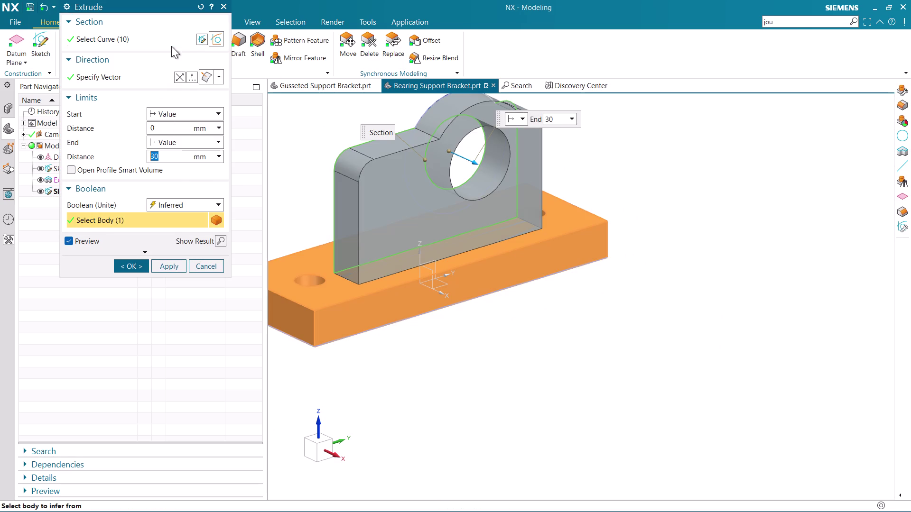
click(153, 40)
click(325, 137)
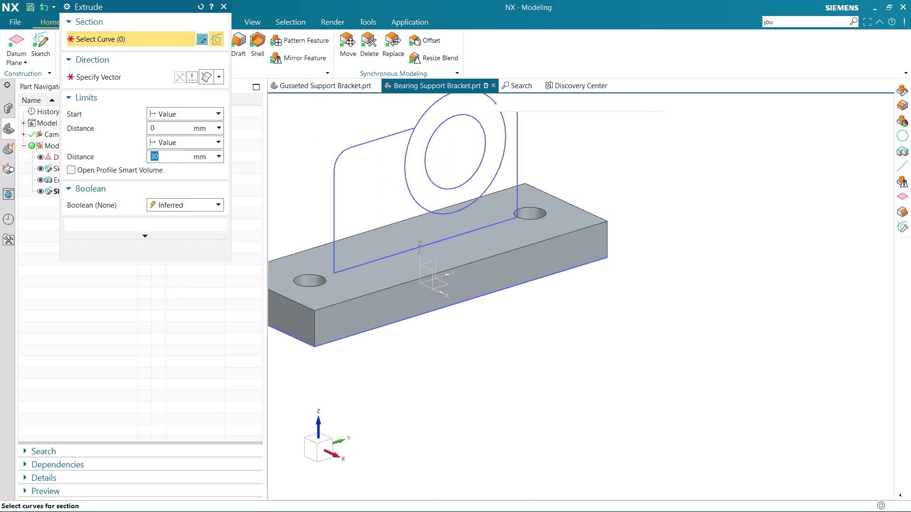
click(540, 102)
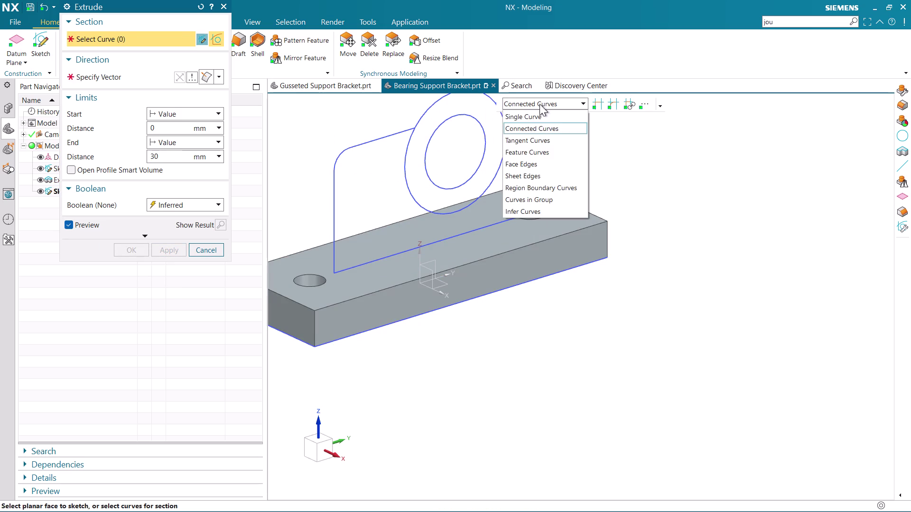
click(547, 118)
click(465, 184)
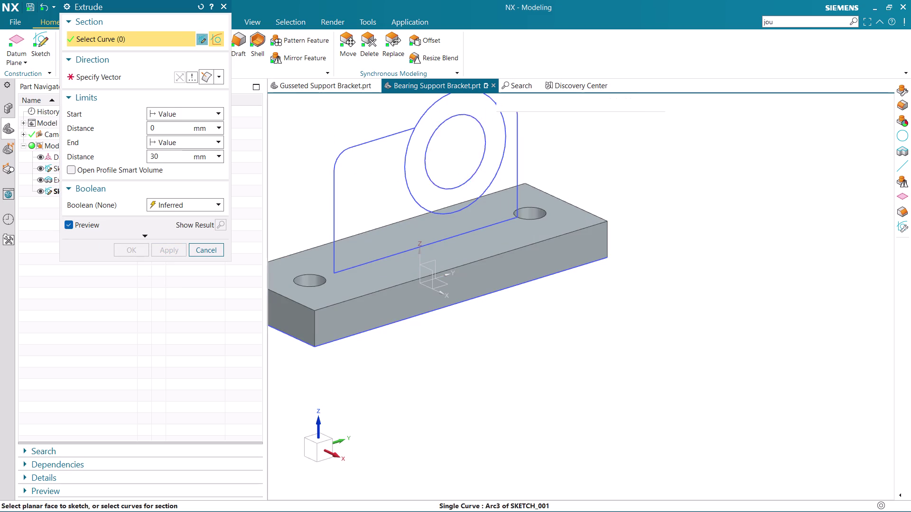
click(445, 214)
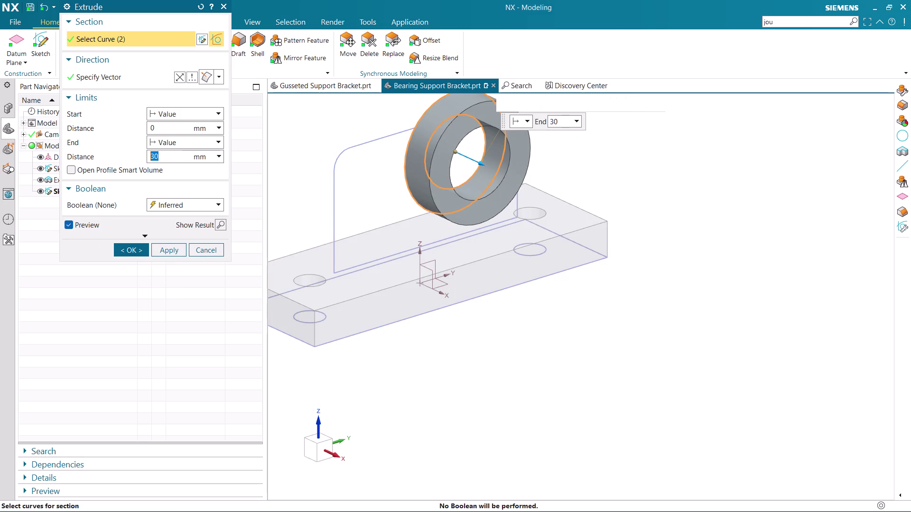
click(184, 80)
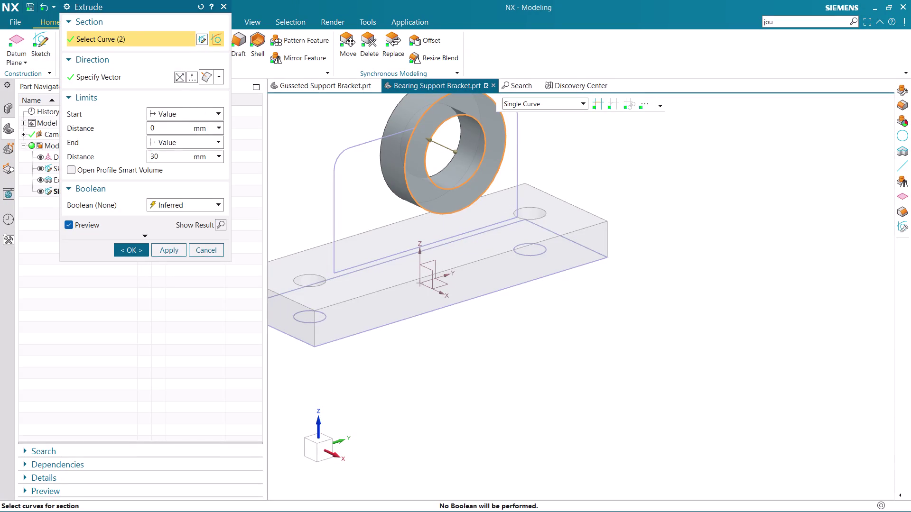
Extrude the circles symmetrically by 112 mm and apply to create the hollow boss.
scroll(up, 3)
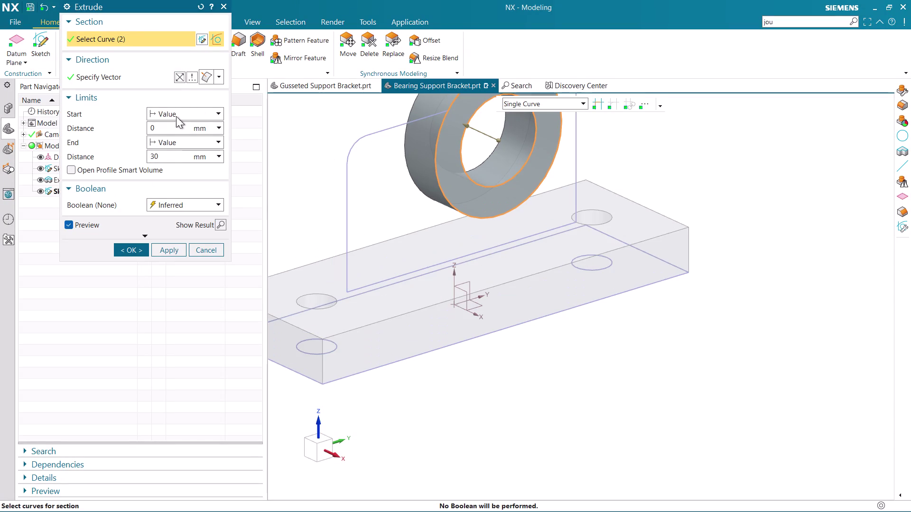
click(176, 116)
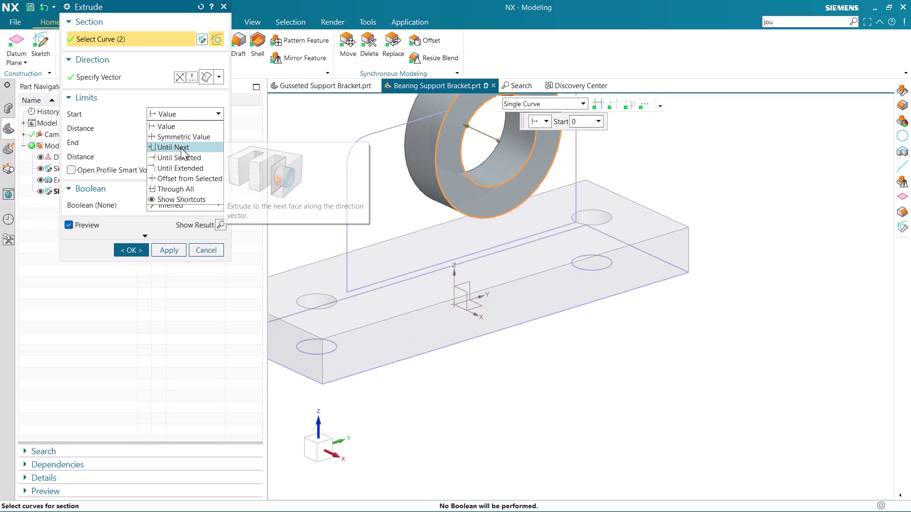
click(182, 140)
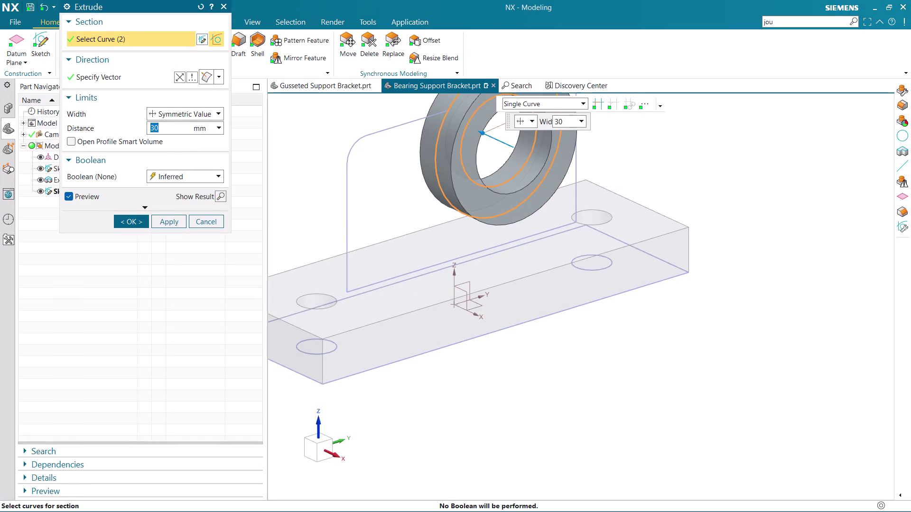
key(BackSpace)
text(112)
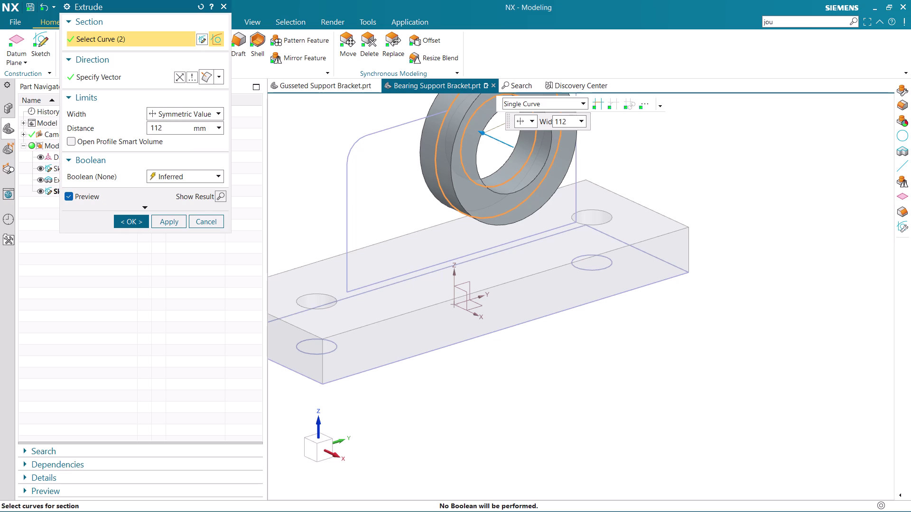
key(Return)
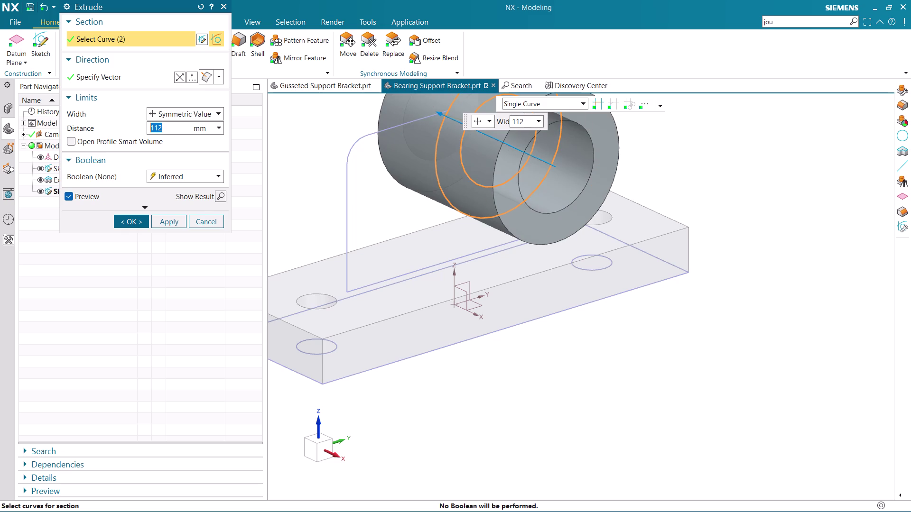
middle_drag(616, 357, 679, 352)
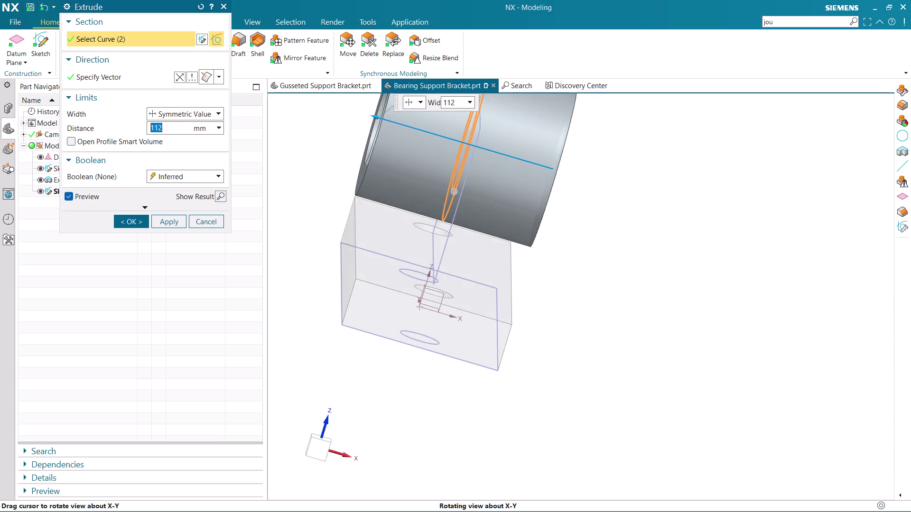
middle_drag(679, 352, 613, 334)
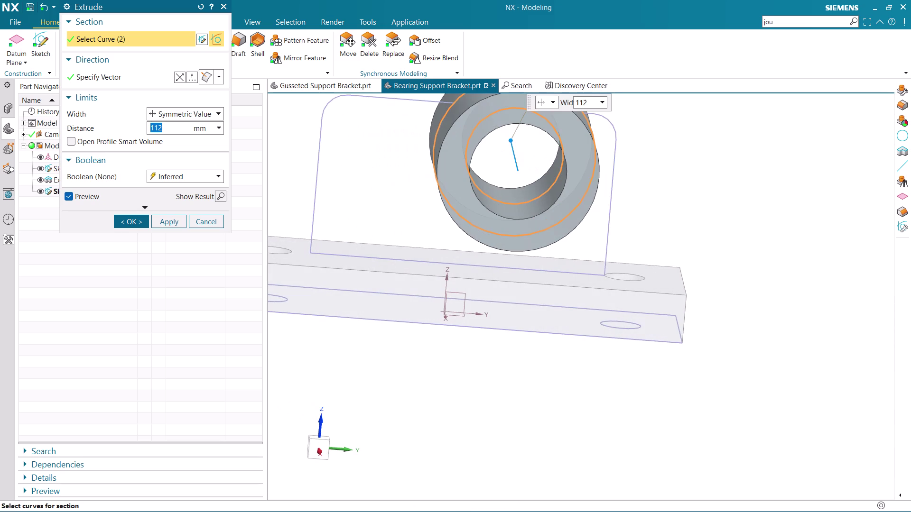
click(173, 217)
scroll(down, 3)
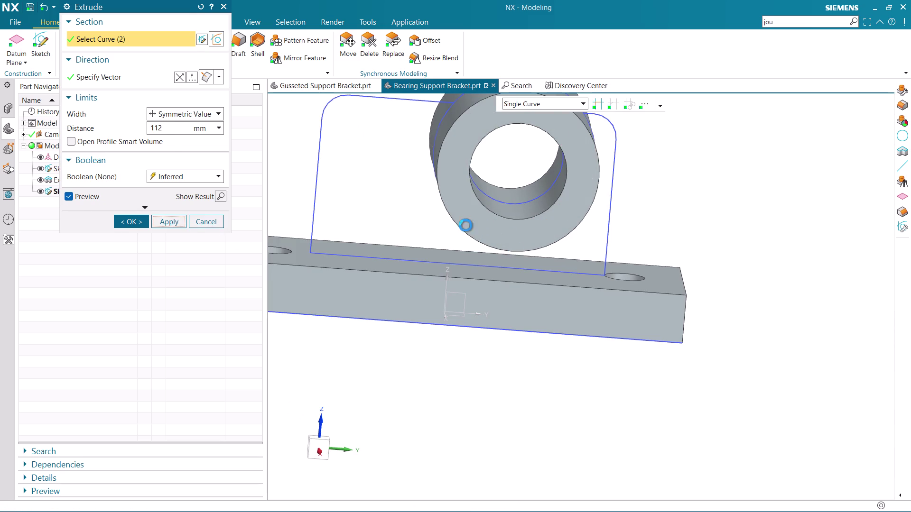
scroll(down, 3)
Pick the upright profile's edges, fillet and boss circle as an extrusion section.
scroll(up, 3)
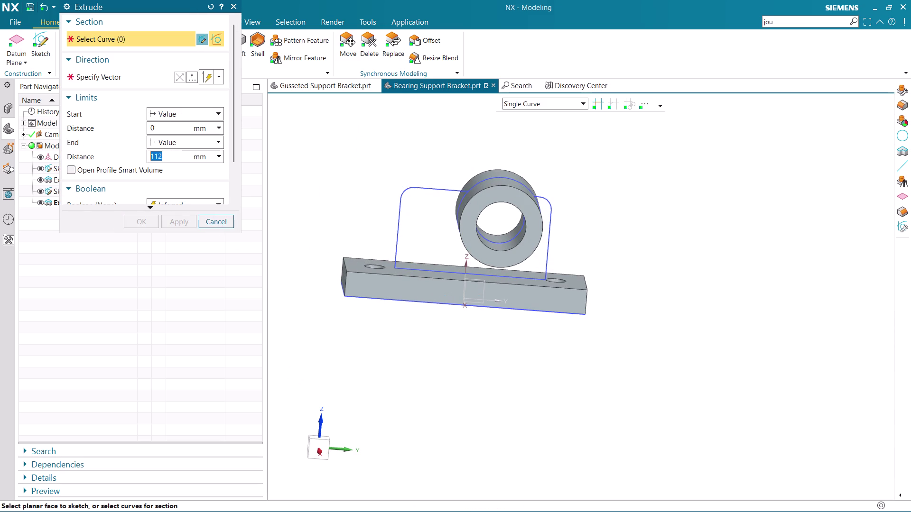
click(409, 190)
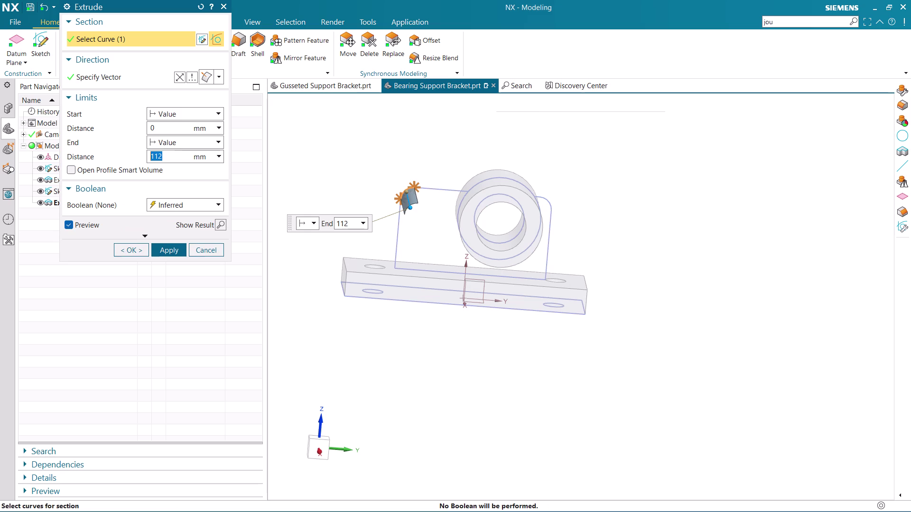
click(433, 190)
click(548, 202)
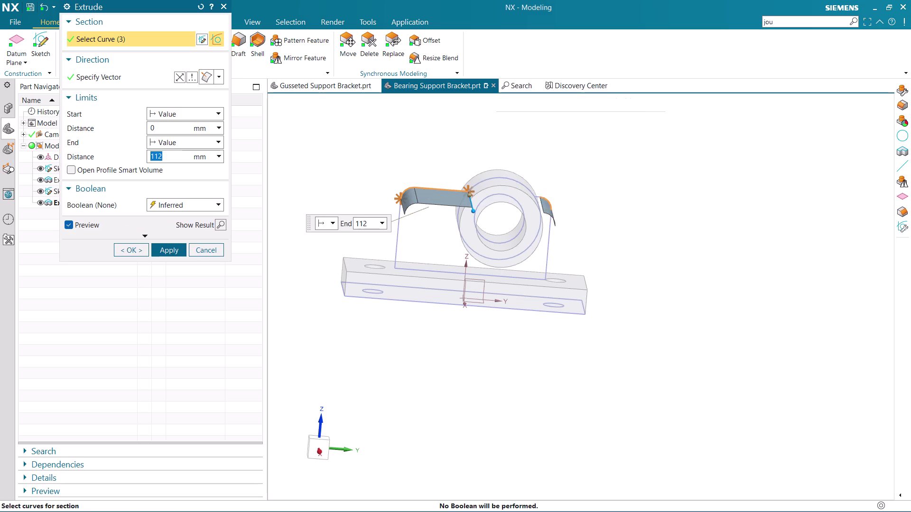
scroll(up, 3)
click(518, 188)
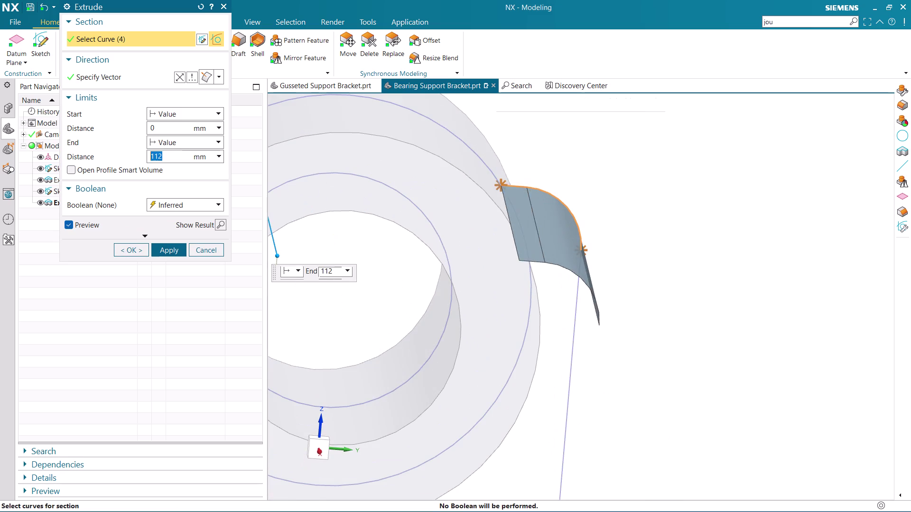
scroll(down, 3)
click(547, 268)
scroll(down, 3)
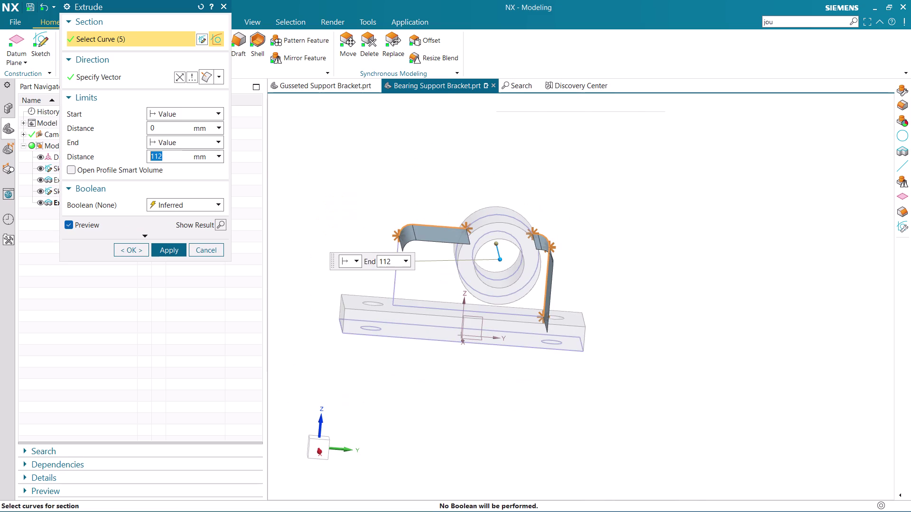
scroll(up, 3)
click(398, 247)
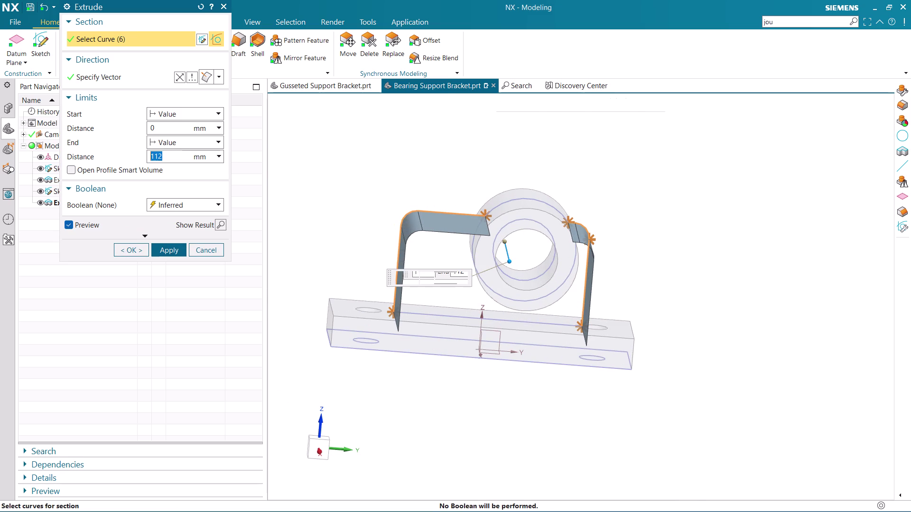
click(417, 315)
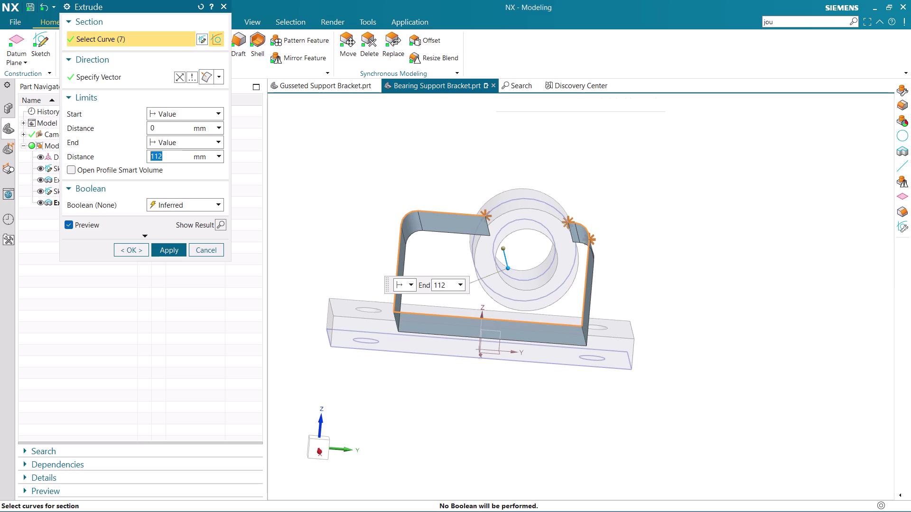
click(502, 202)
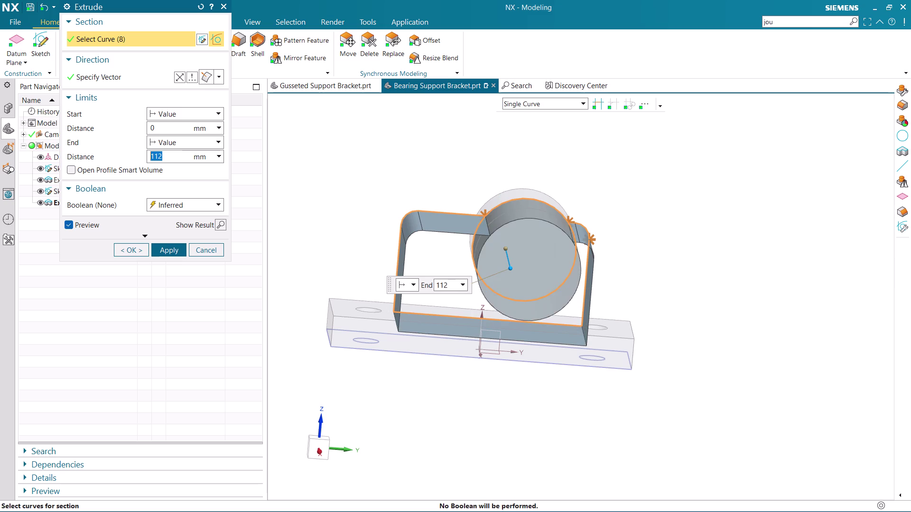
Clear the section selection and cancel the extrusion without creating the profile solid.
scroll(down, 3)
scroll(up, 3)
scroll(up, 3)
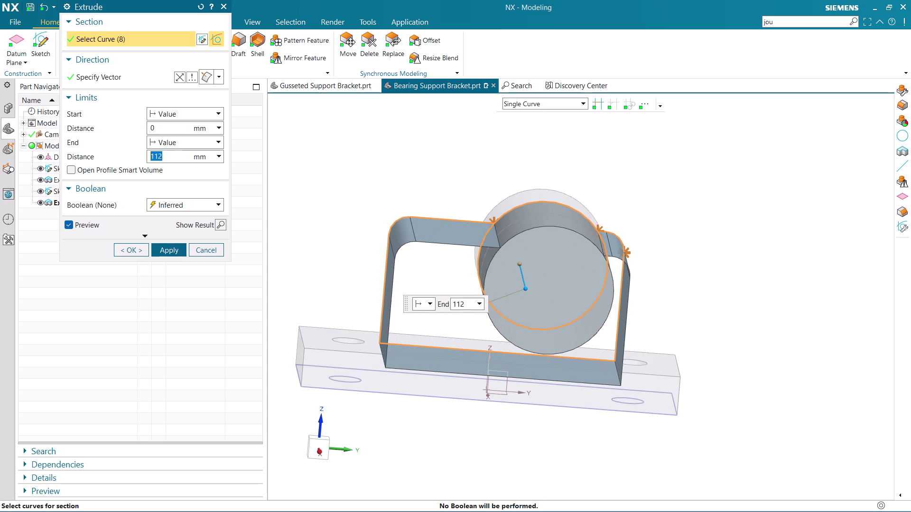
click(596, 106)
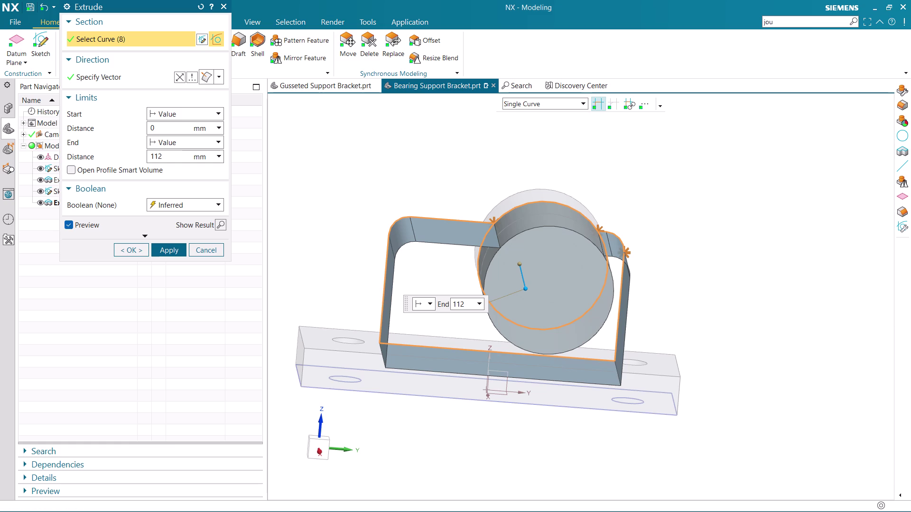
click(318, 144)
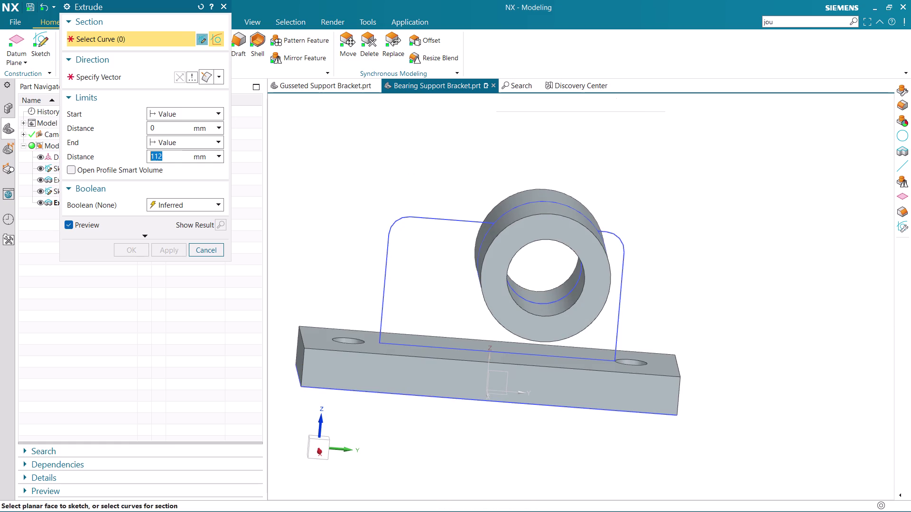
click(424, 220)
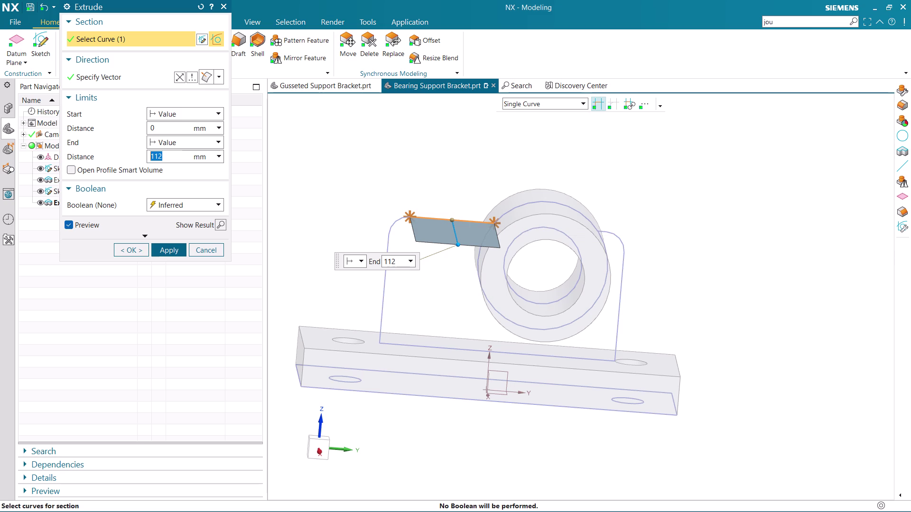
click(453, 154)
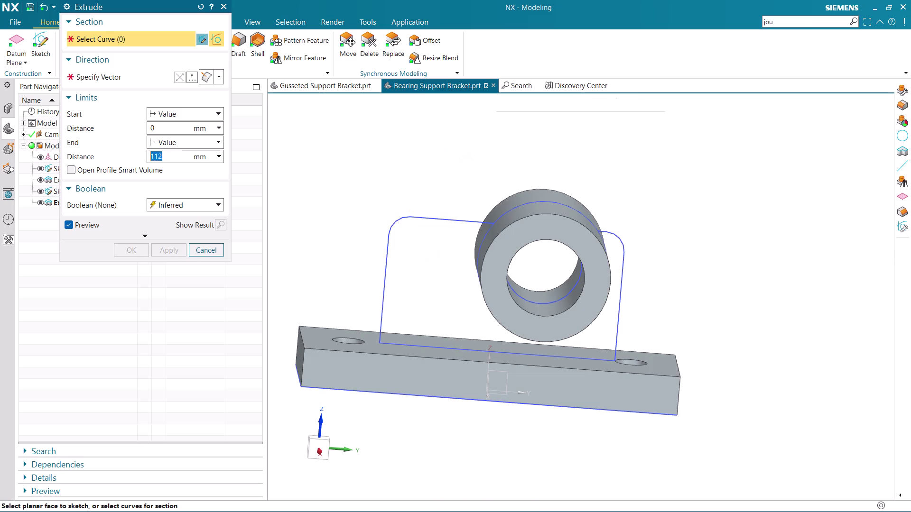
click(212, 246)
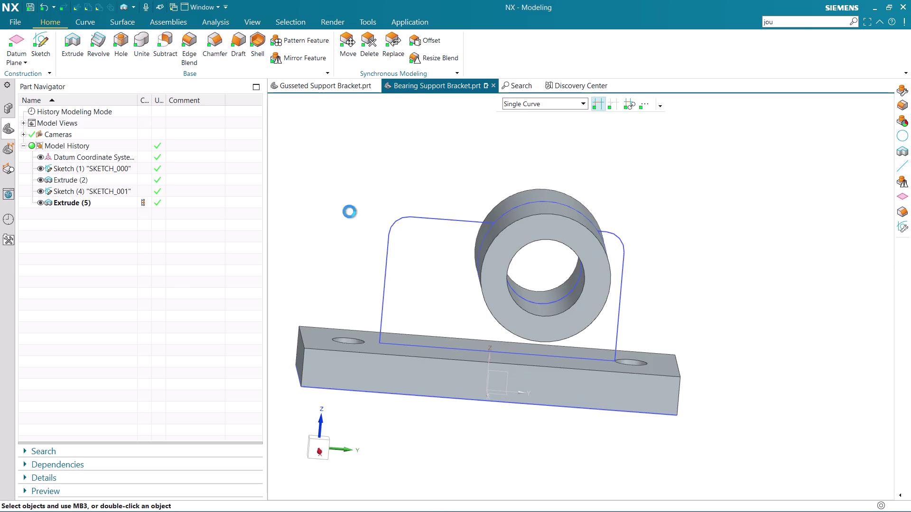
scroll(up, 3)
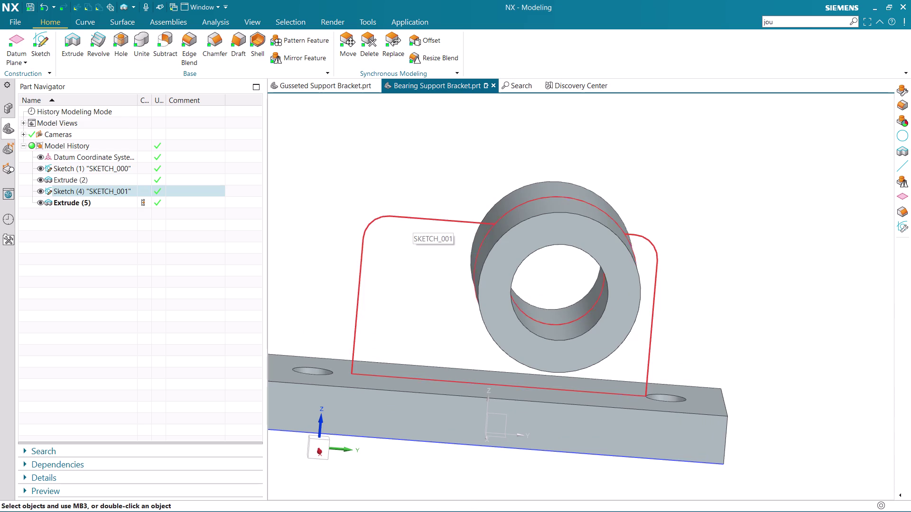
click(89, 26)
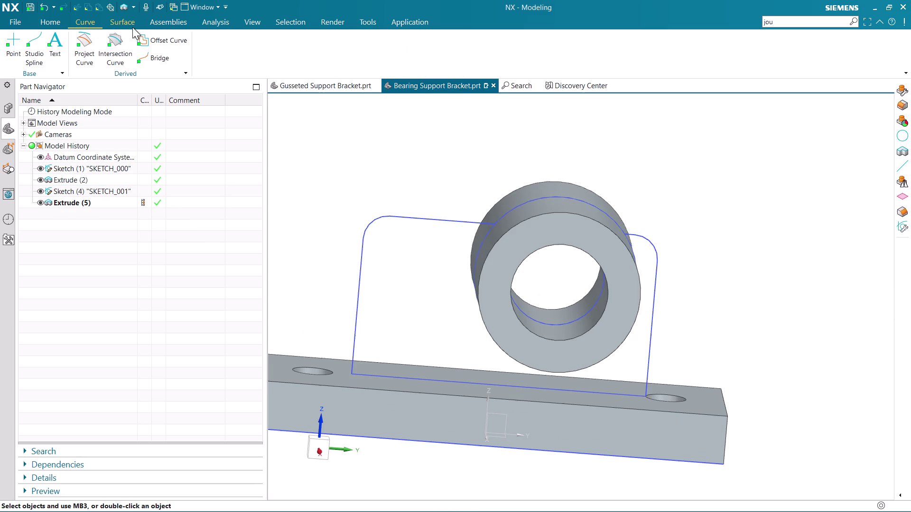
click(58, 23)
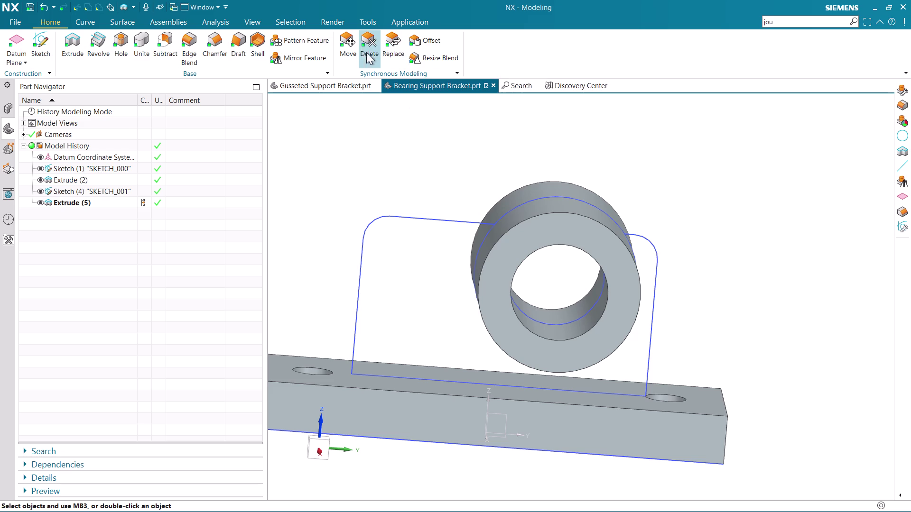
click(234, 23)
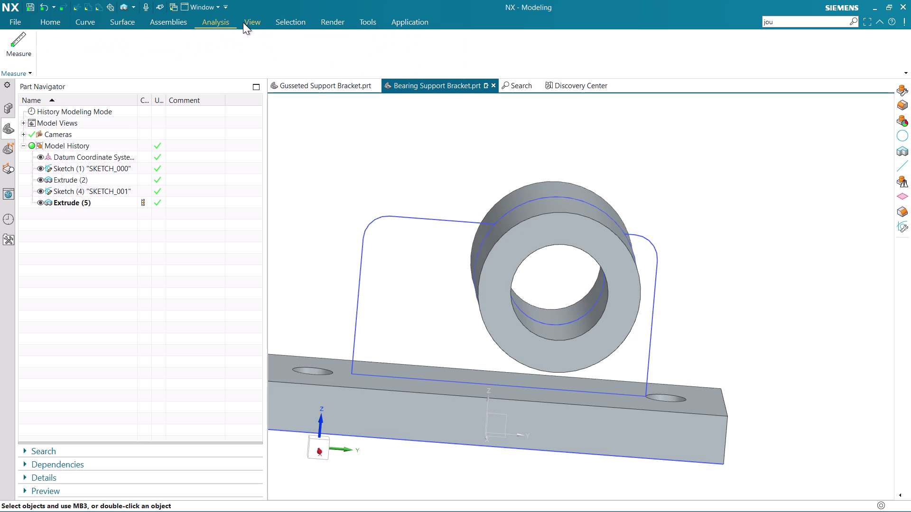
click(252, 22)
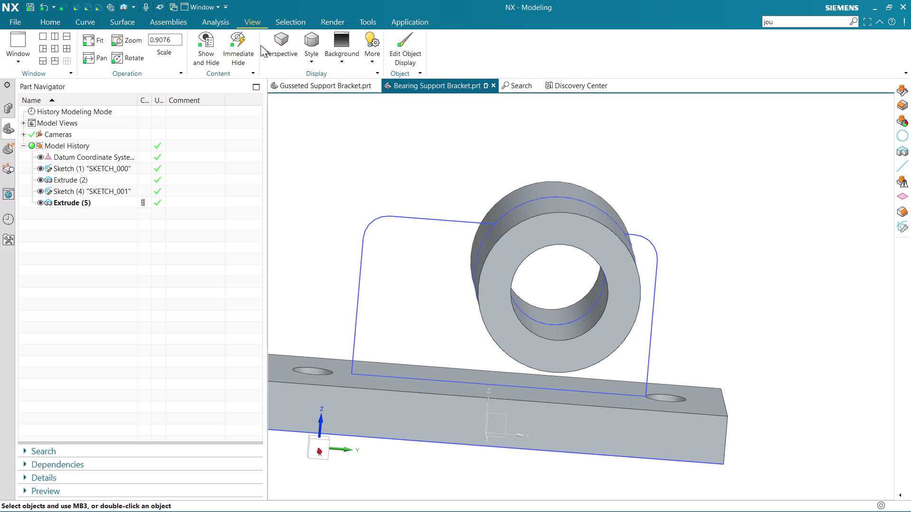
click(286, 23)
click(202, 26)
click(176, 21)
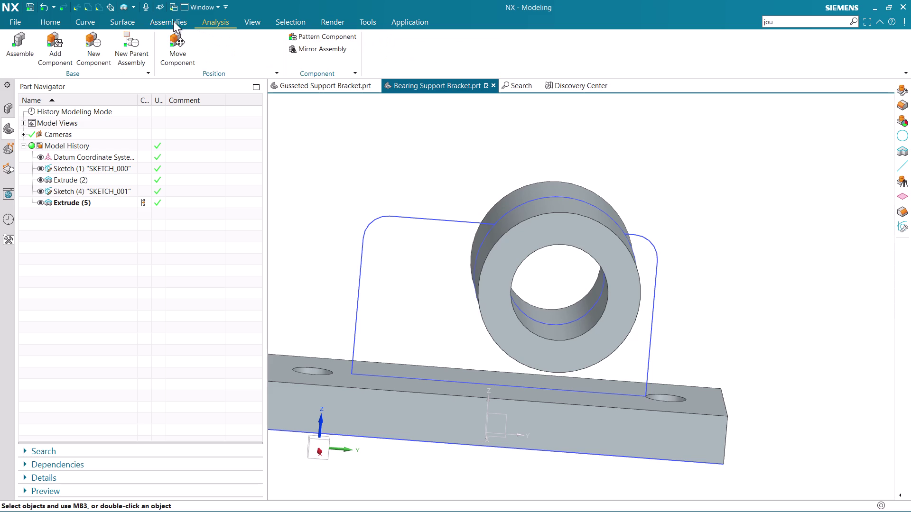
click(122, 25)
click(90, 24)
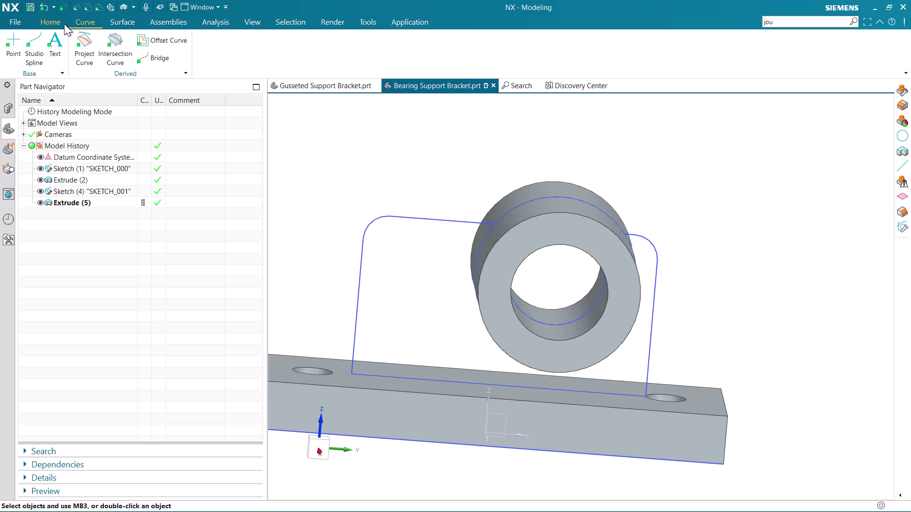
click(67, 24)
click(38, 51)
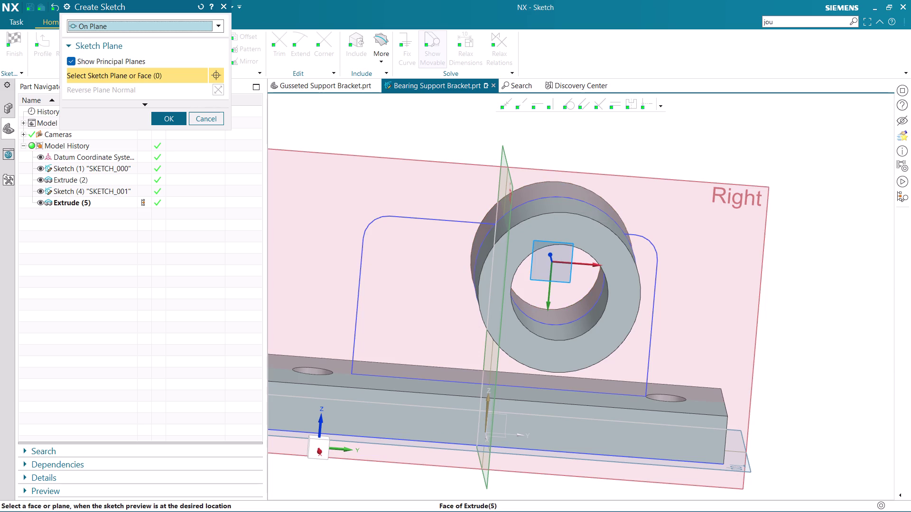
click(215, 119)
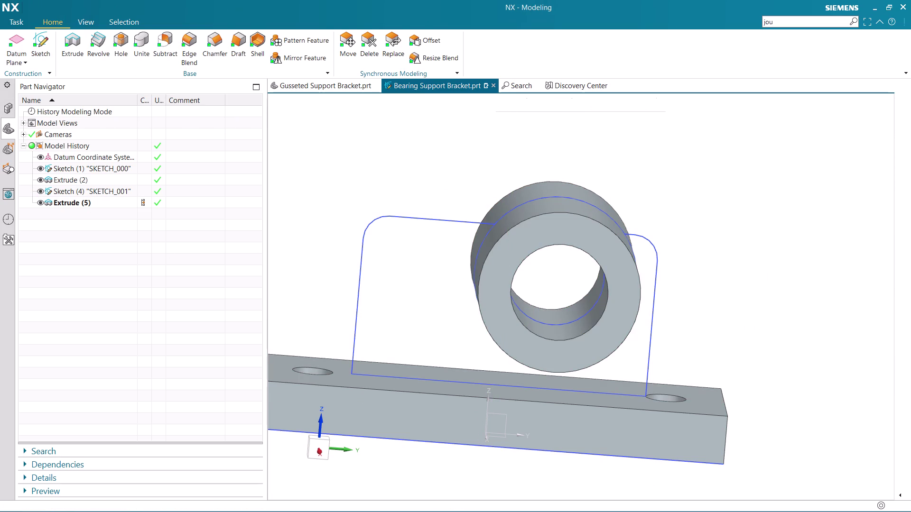
scroll(down, 3)
scroll(down, 3)
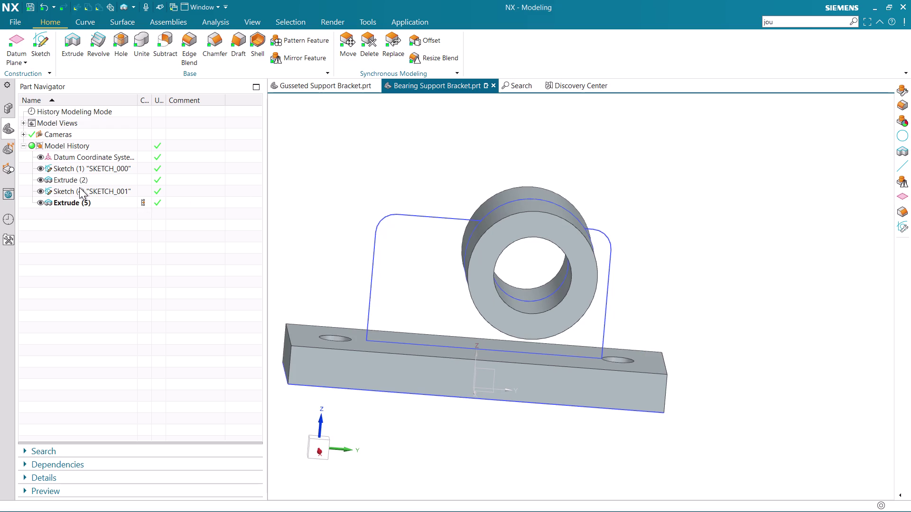
Select SKETCH_001, dismiss its context menu, and orbit around the bracket to inspect it.
click(73, 192)
right_click(75, 193)
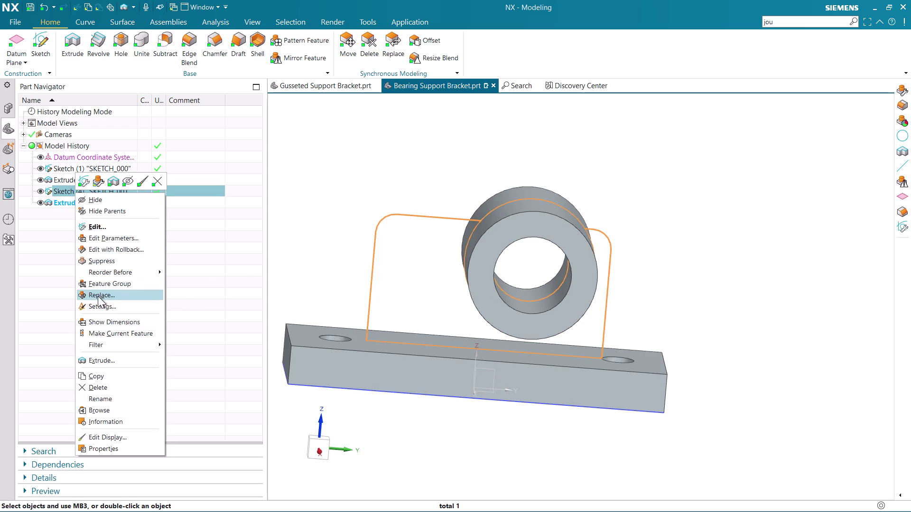
click(356, 178)
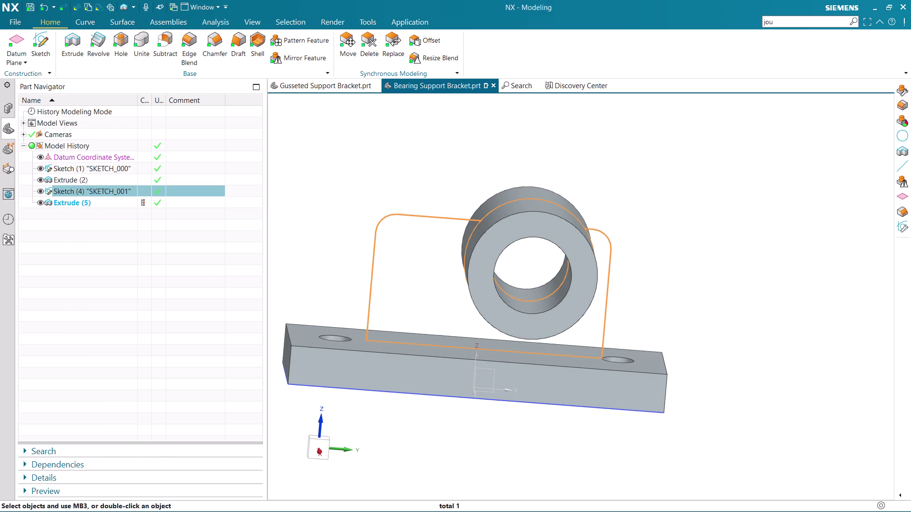
middle_drag(668, 315, 661, 318)
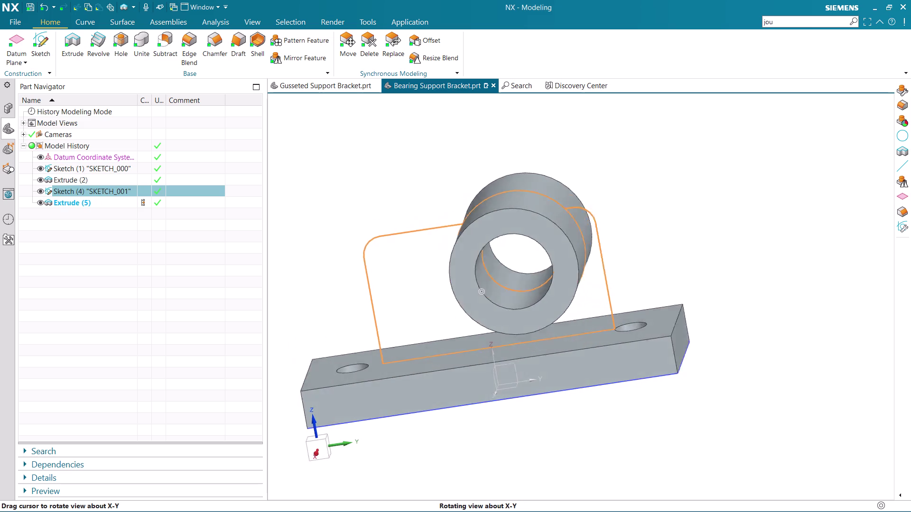
middle_drag(660, 319, 673, 294)
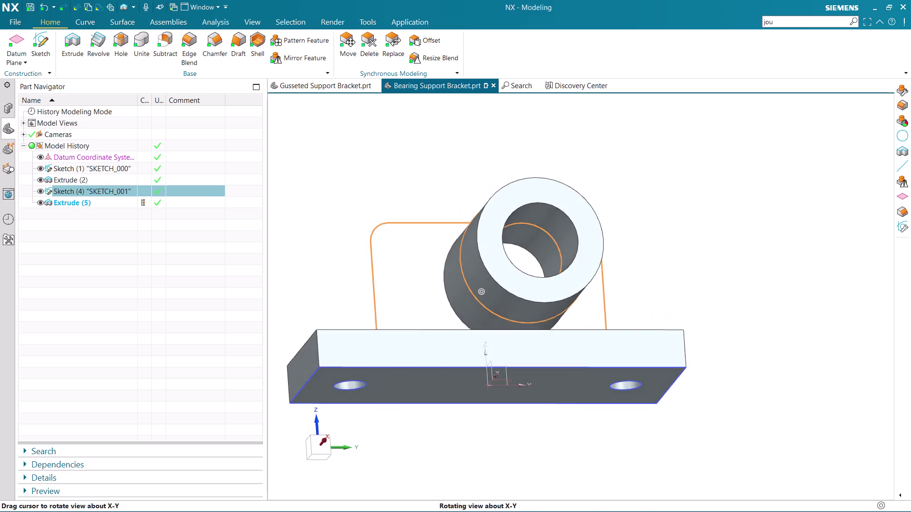
middle_drag(673, 294, 659, 309)
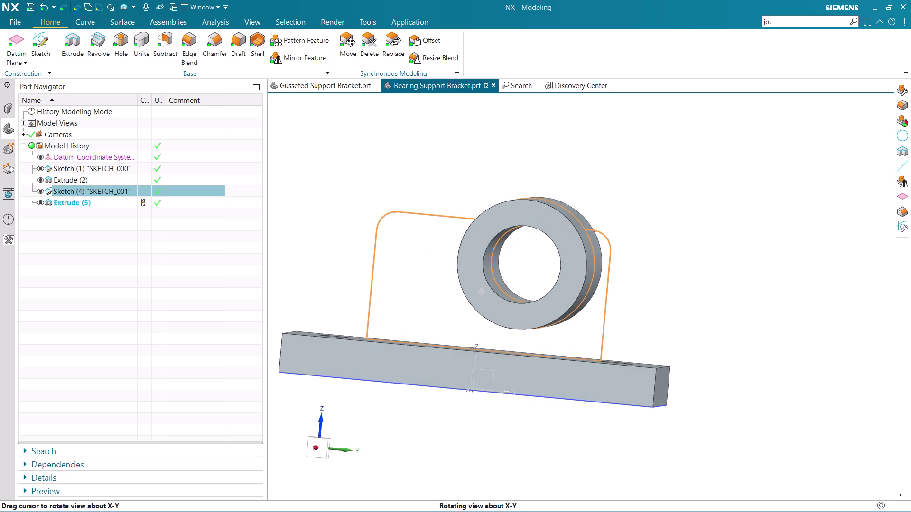
middle_drag(659, 308, 668, 320)
middle_drag(668, 320, 655, 313)
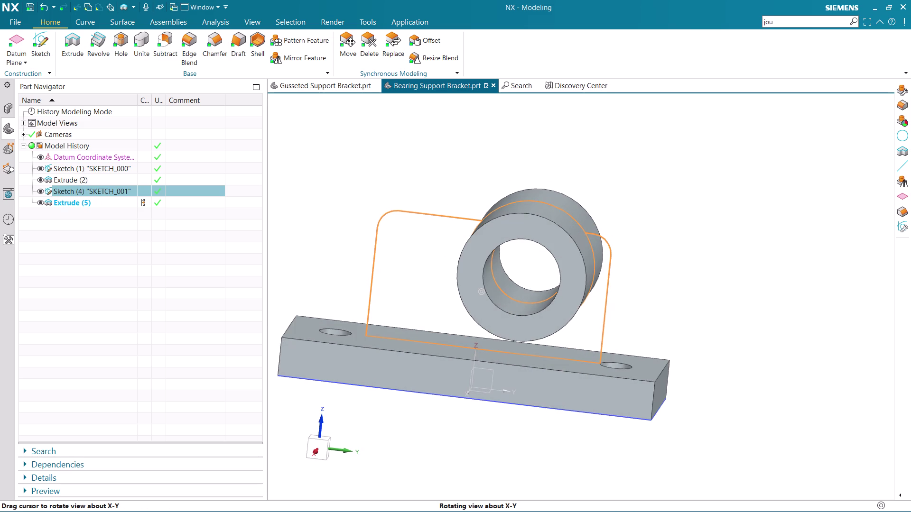
middle_drag(655, 313, 668, 309)
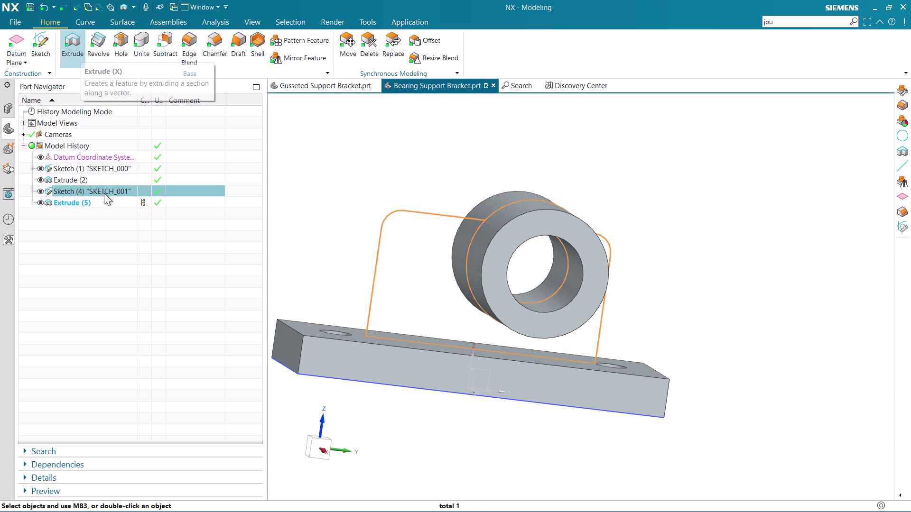
click(73, 202)
right_click(73, 202)
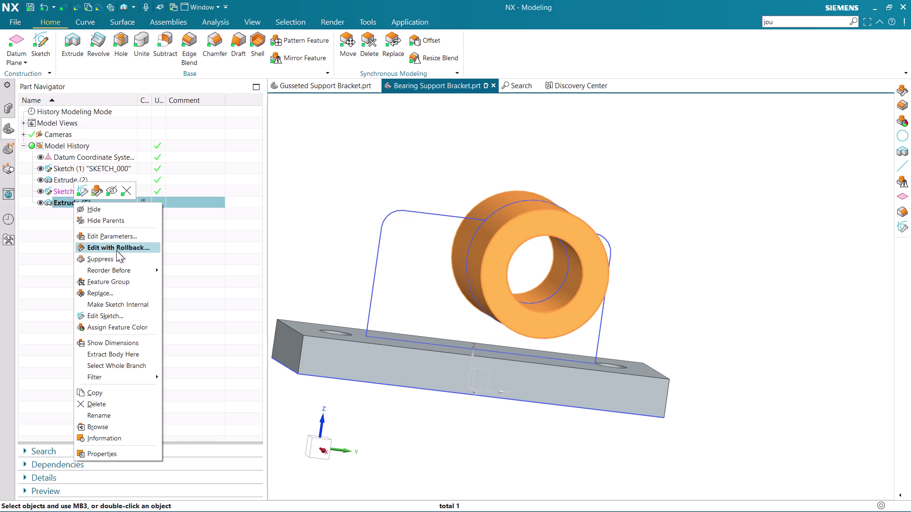
click(117, 251)
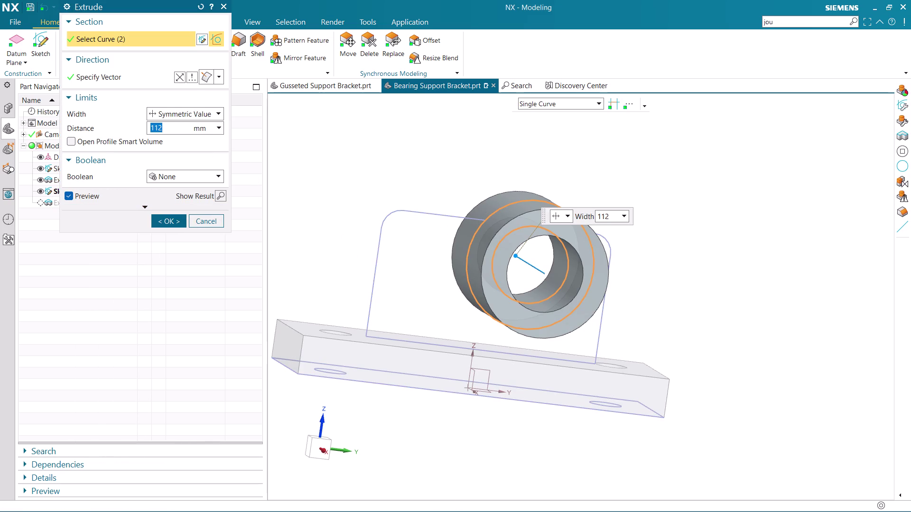
click(365, 166)
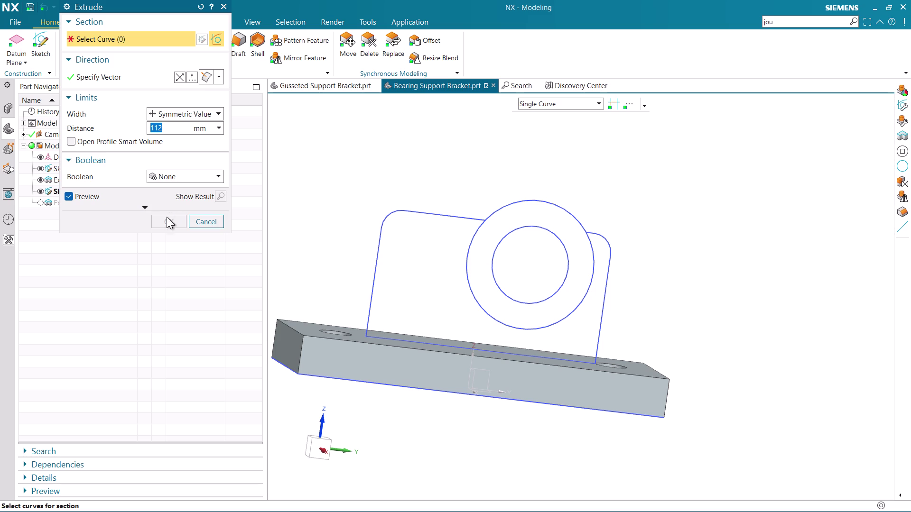
click(180, 121)
click(486, 227)
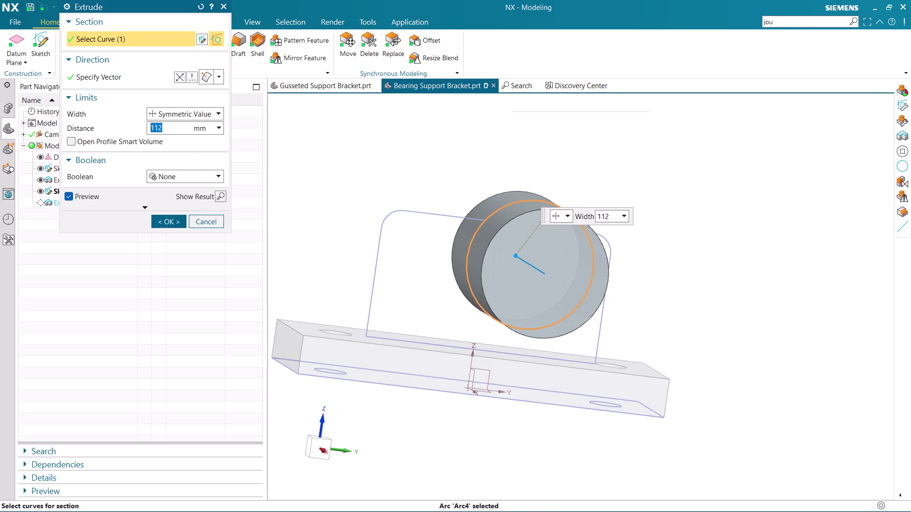
middle_drag(491, 297, 603, 328)
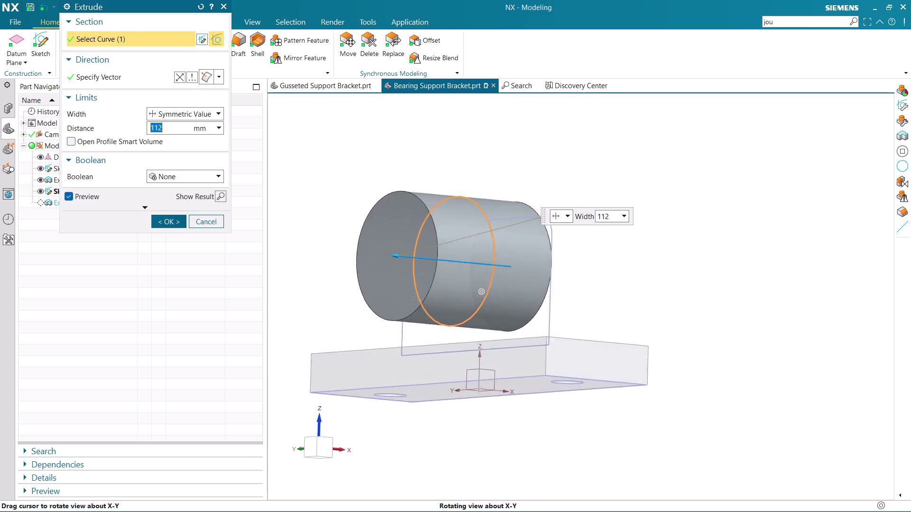
middle_drag(603, 328, 608, 331)
click(471, 282)
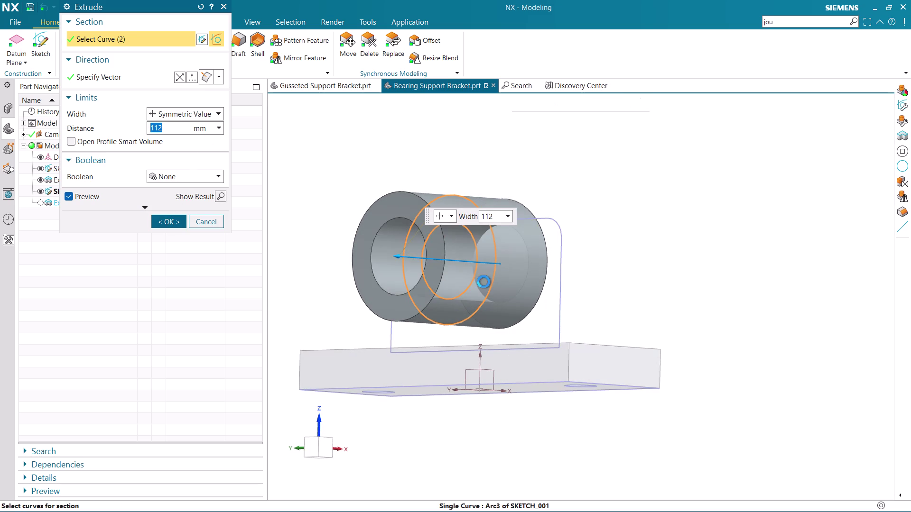
middle_drag(669, 267, 575, 284)
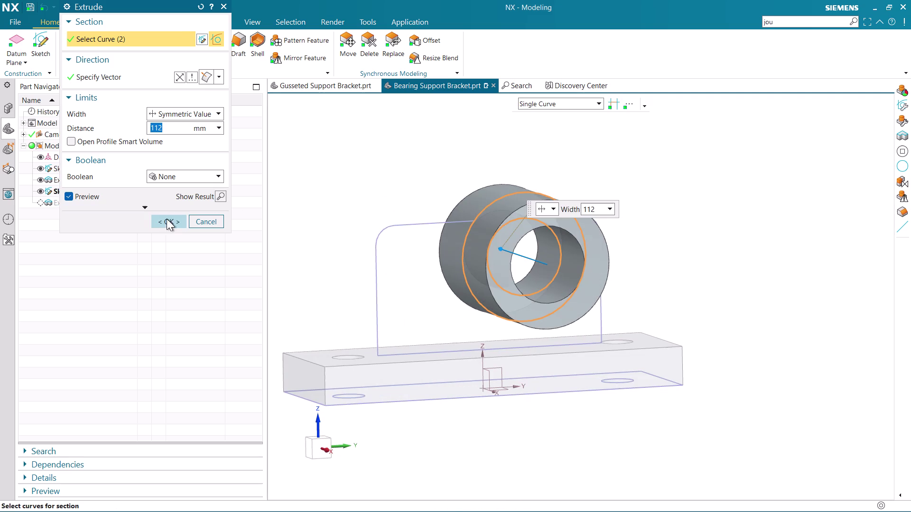
click(166, 221)
click(79, 200)
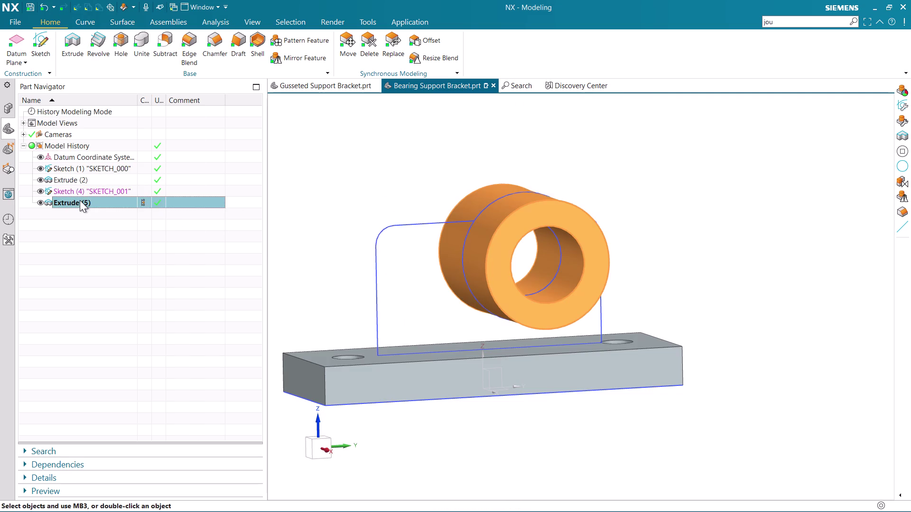
right_click(80, 200)
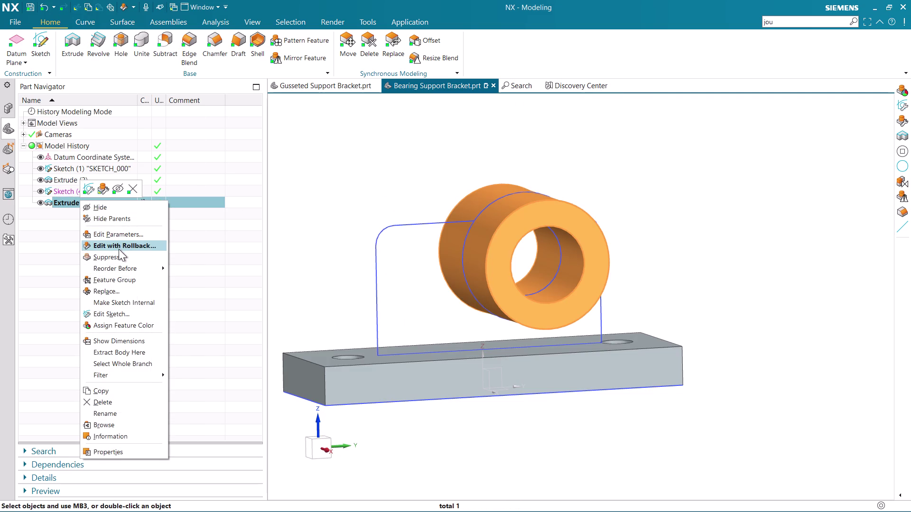
click(118, 249)
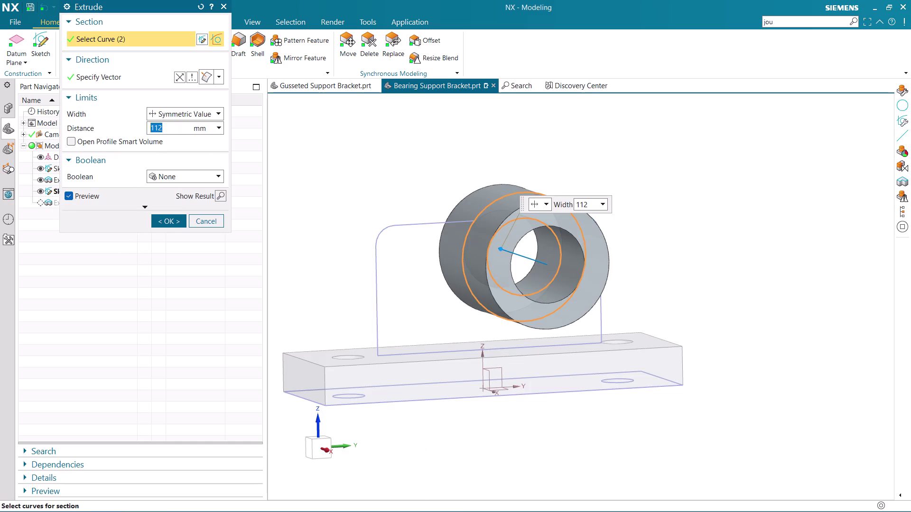
click(101, 116)
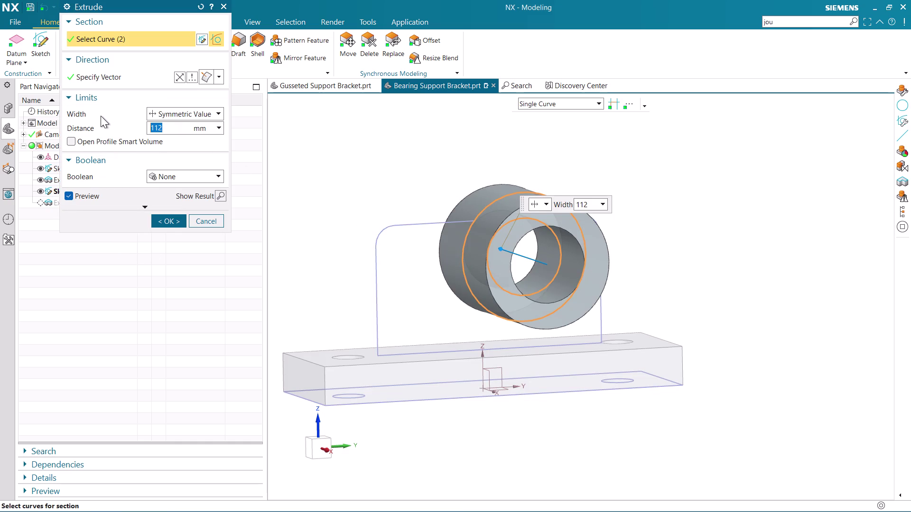
click(193, 178)
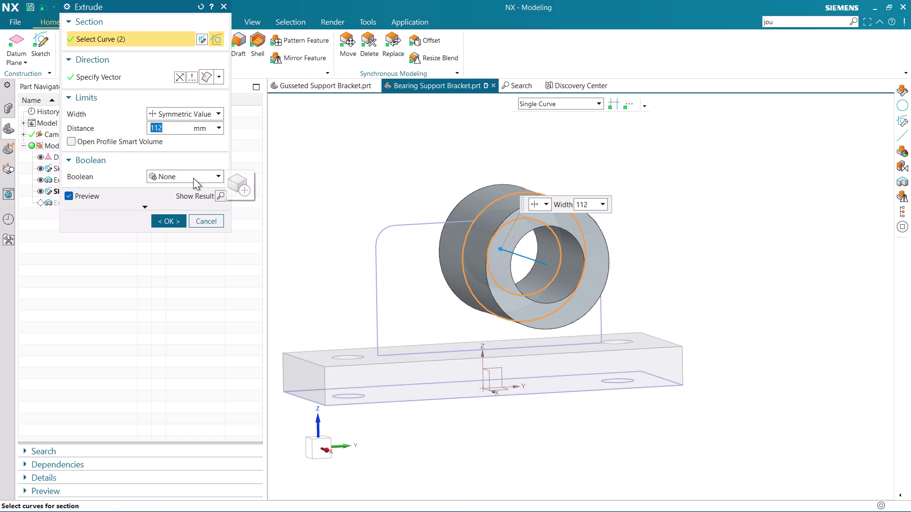
click(318, 148)
click(168, 221)
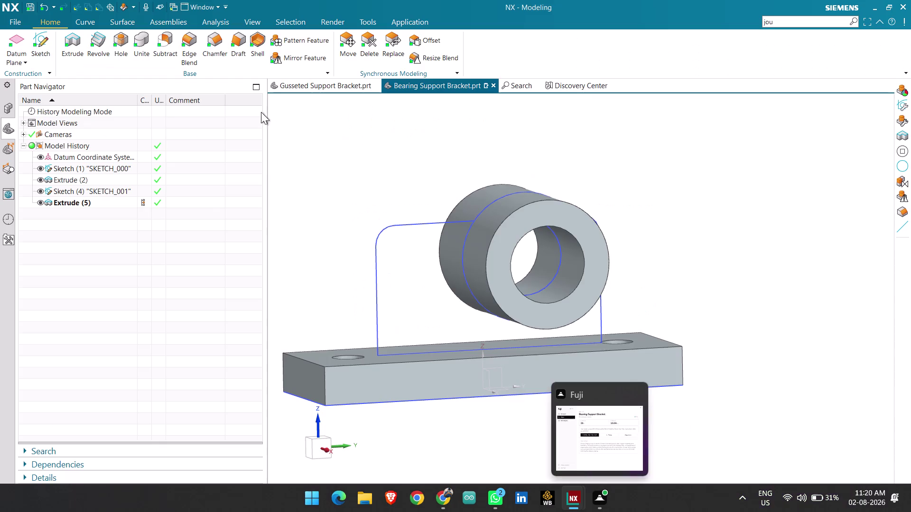
click(41, 36)
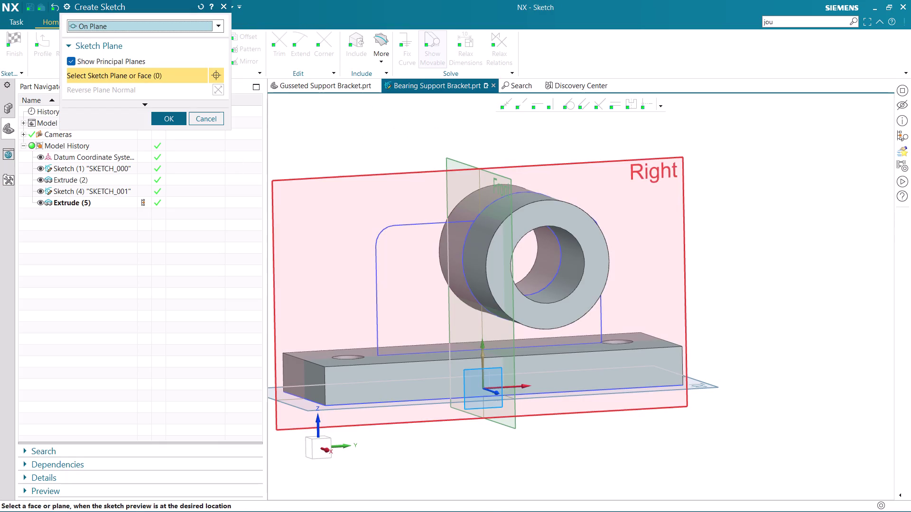
Create a new sketch on the Right plane.
click(376, 177)
middle_click(376, 176)
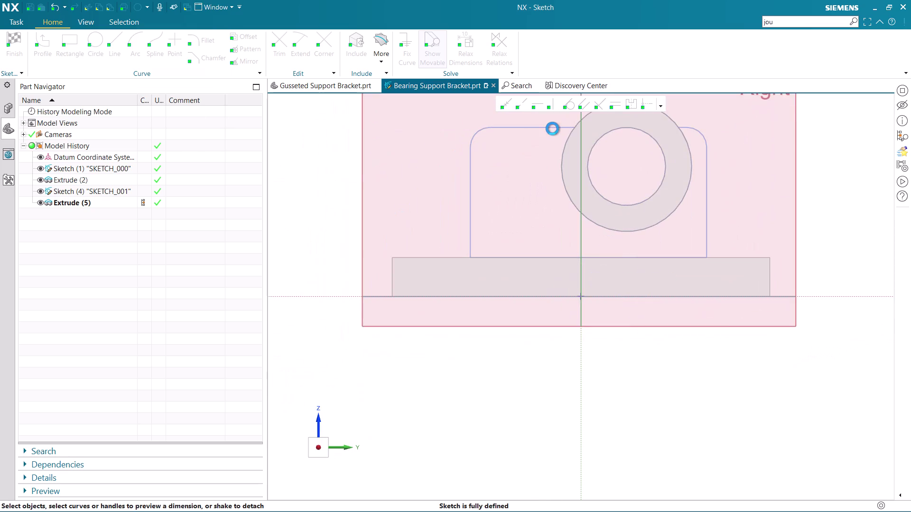
scroll(down, 3)
scroll(up, 3)
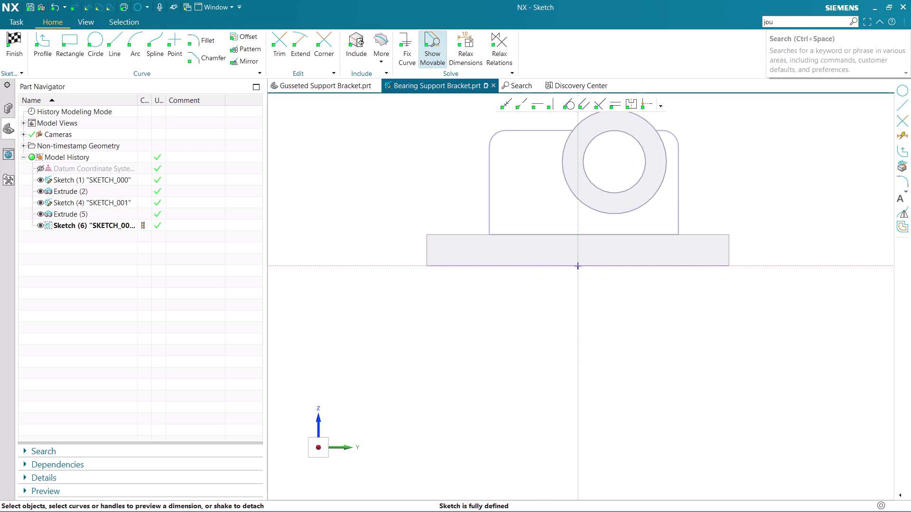
Project the upright profile outline and the boss's outer circle into the sketch.
click(376, 39)
click(393, 87)
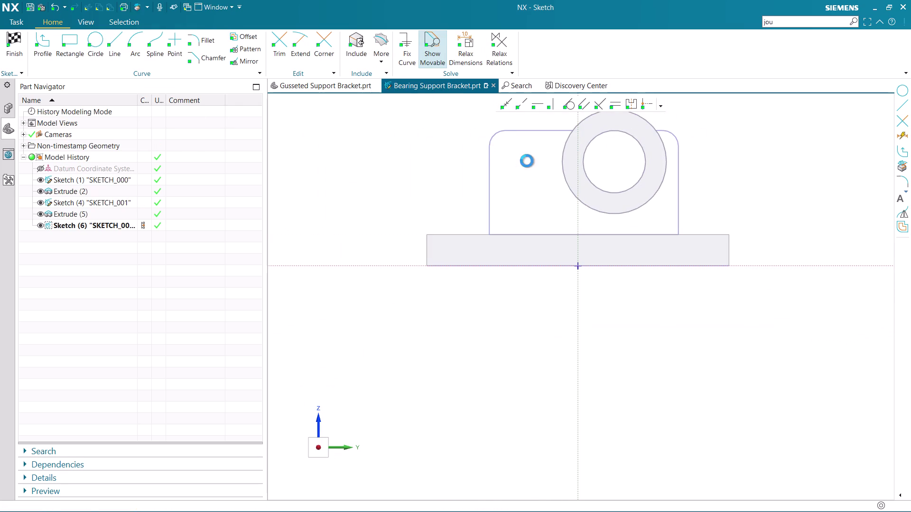
click(527, 129)
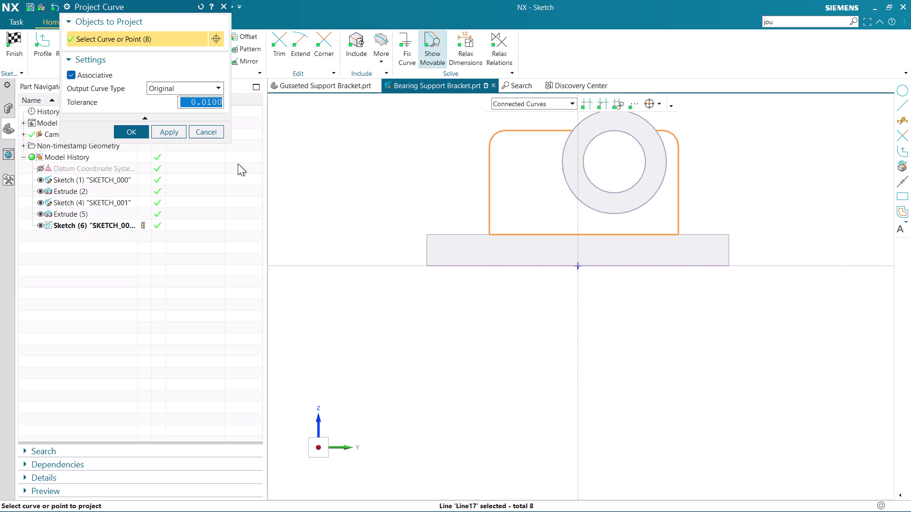
click(570, 182)
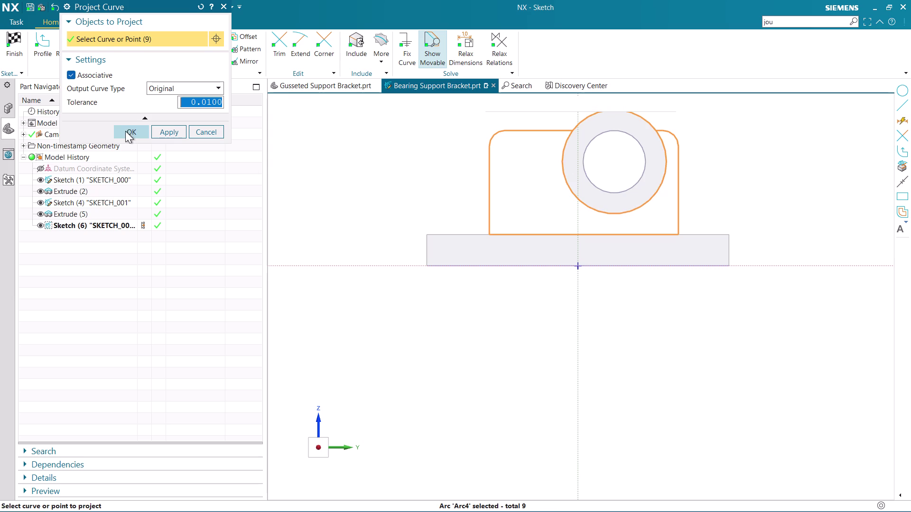
click(126, 131)
scroll(down, 3)
scroll(up, 3)
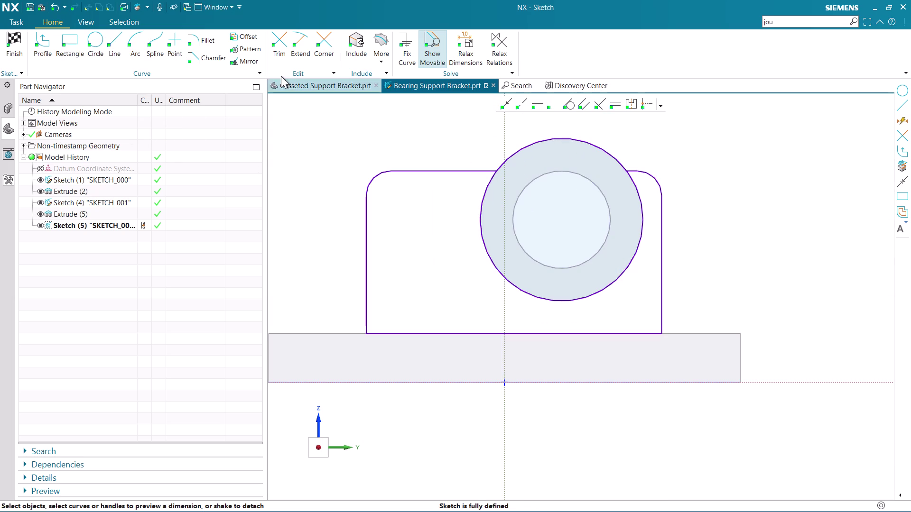
Trim away the unwanted arc segment and finish the sketch.
click(291, 47)
click(282, 45)
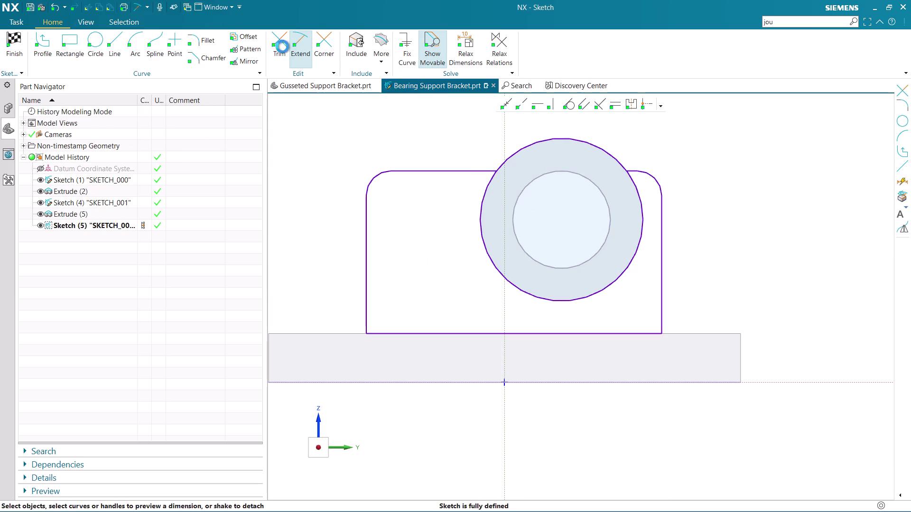
click(522, 151)
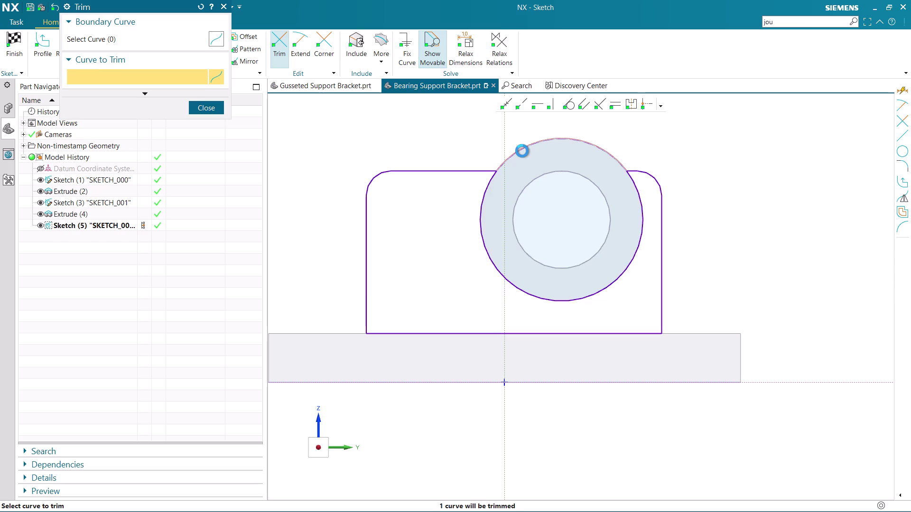
click(331, 275)
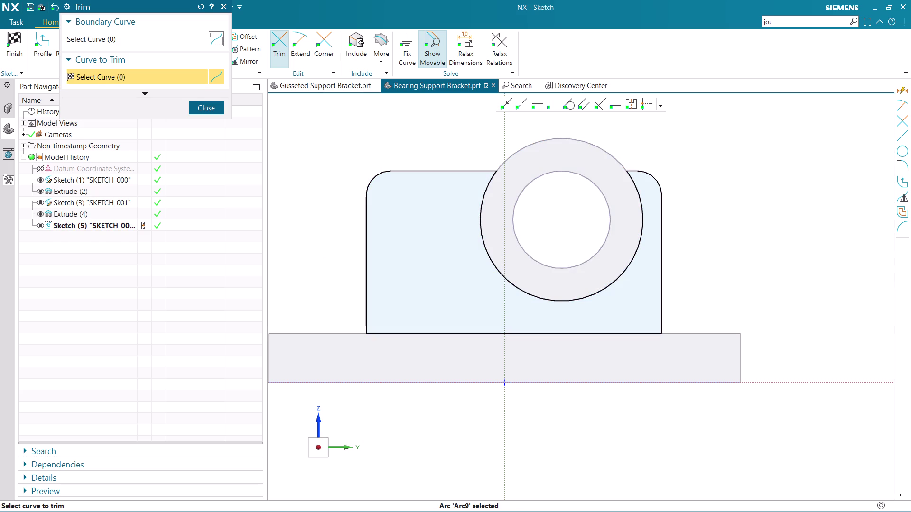
click(217, 107)
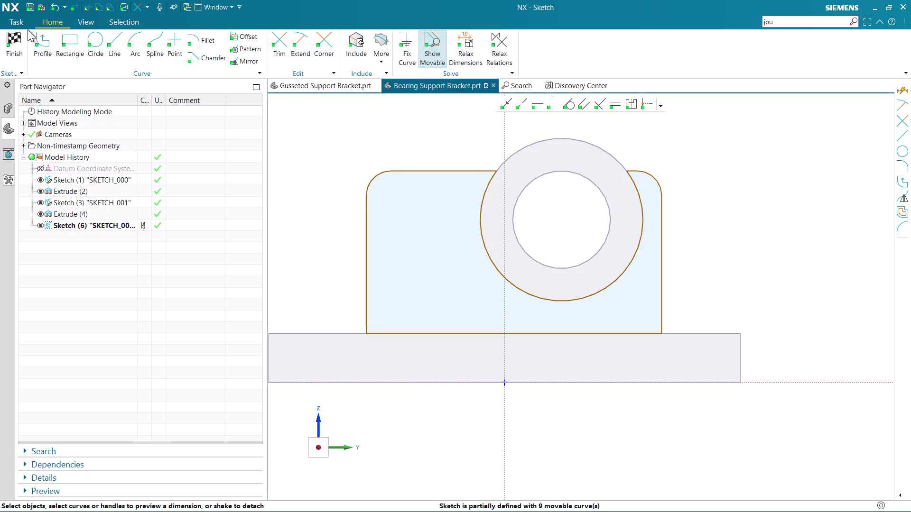
click(17, 46)
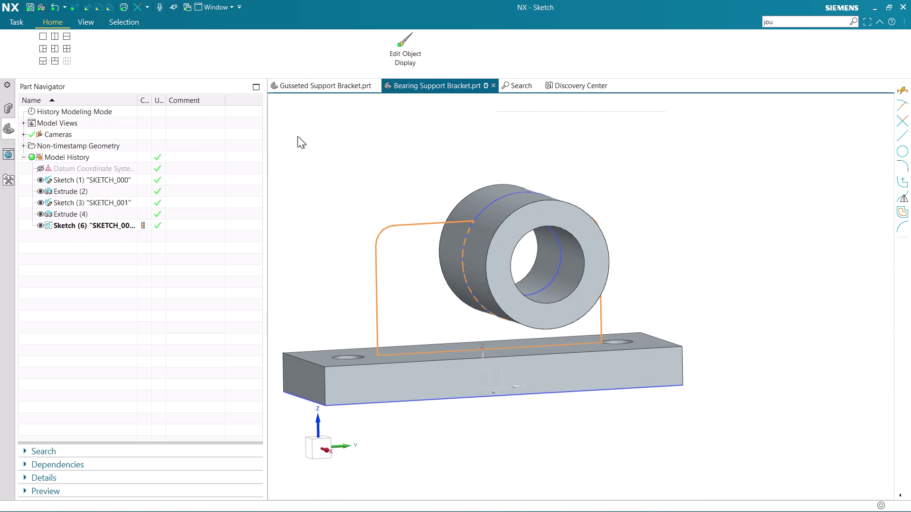
click(66, 41)
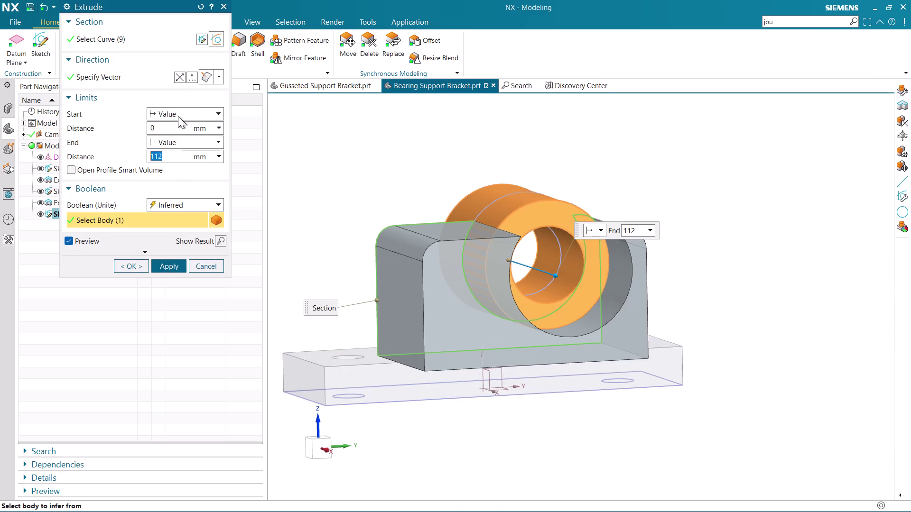
Keep the extrusion Start limit as Value and select its distance, checking the preview.
click(178, 117)
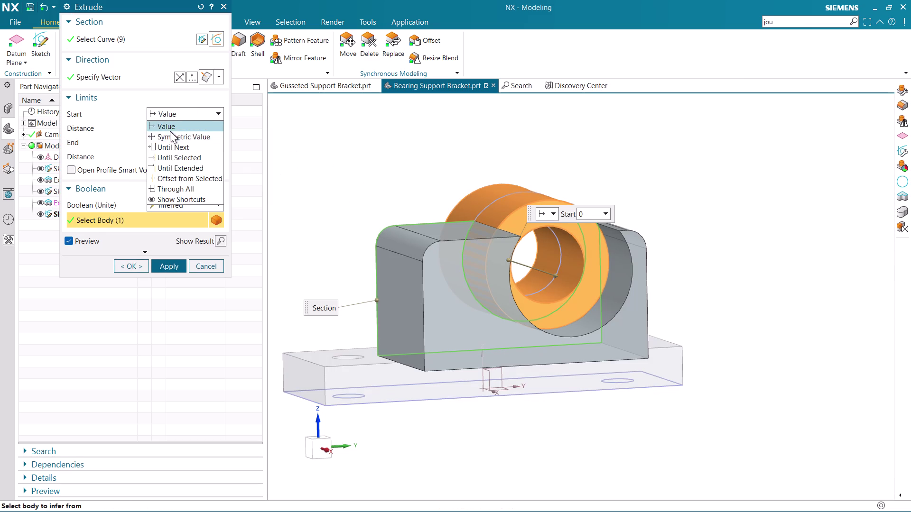
click(171, 130)
middle_drag(321, 150, 358, 178)
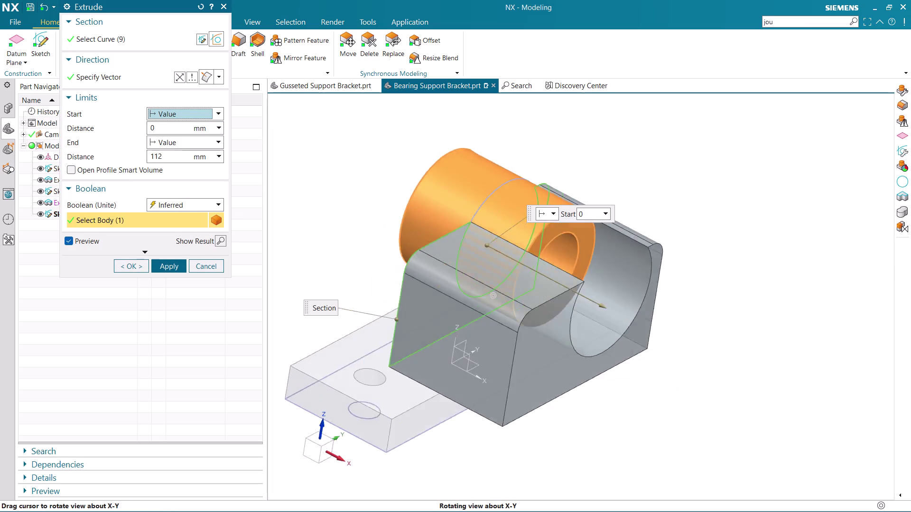
middle_drag(358, 178, 380, 180)
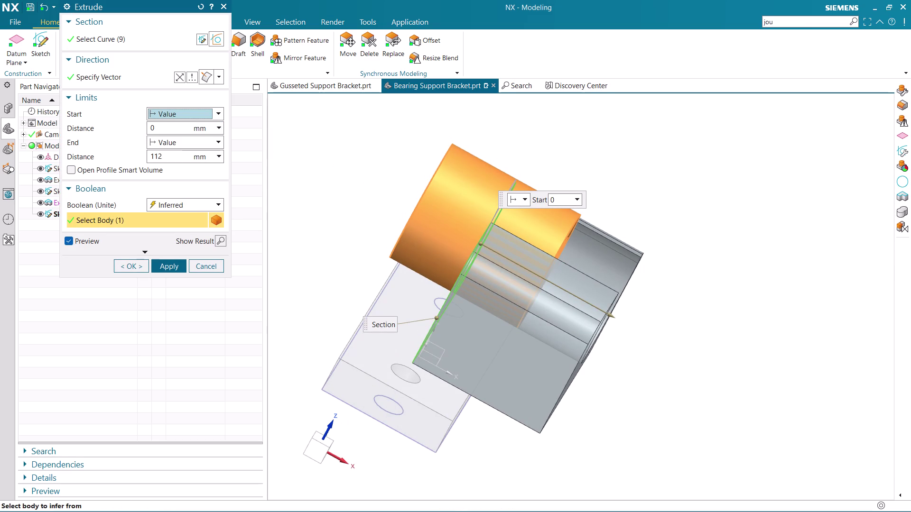
drag(177, 129, 115, 121)
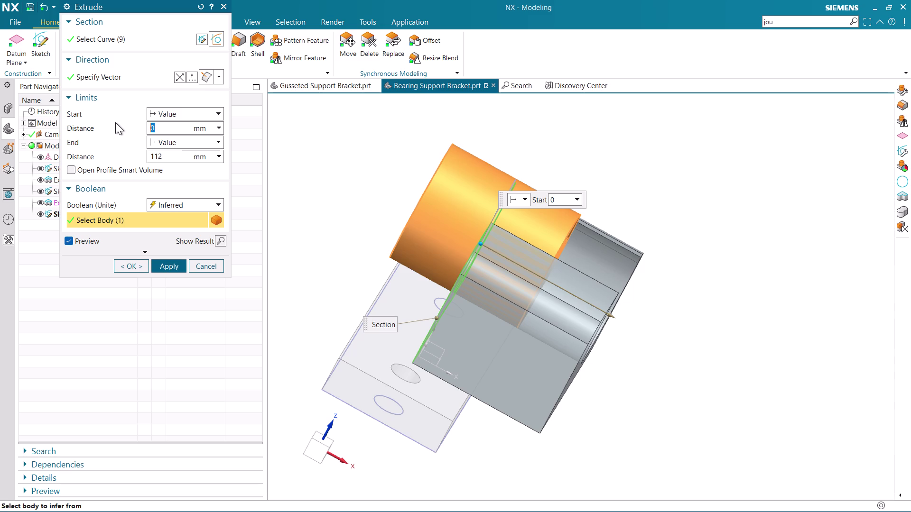